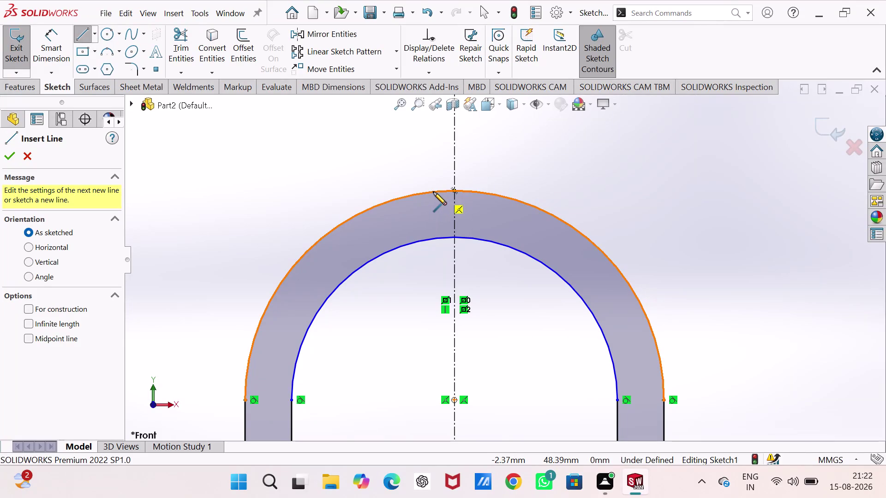
Sketch three lines forming a rectangular tab on top of the arc.
click(434, 192)
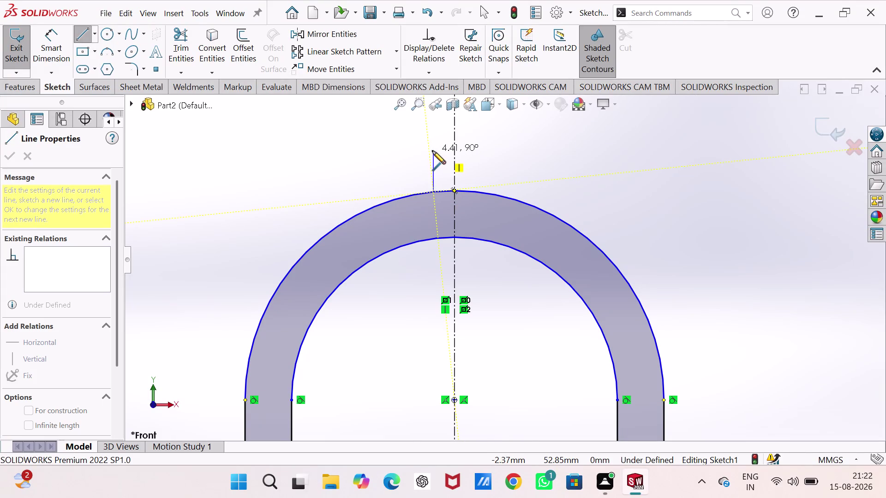
click(430, 150)
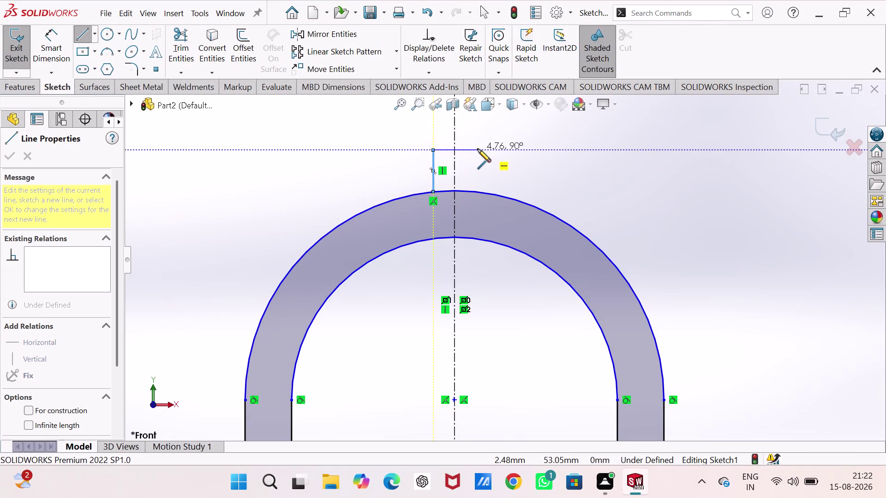
click(478, 149)
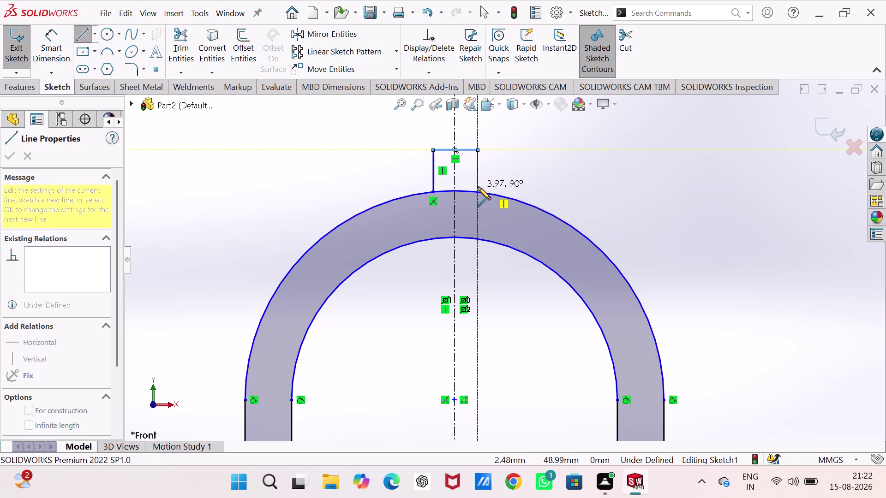
click(477, 191)
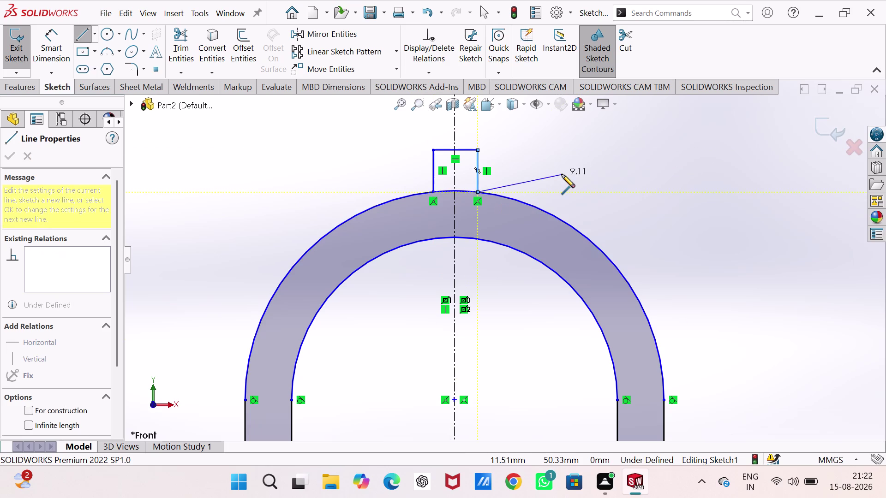
key(Escape)
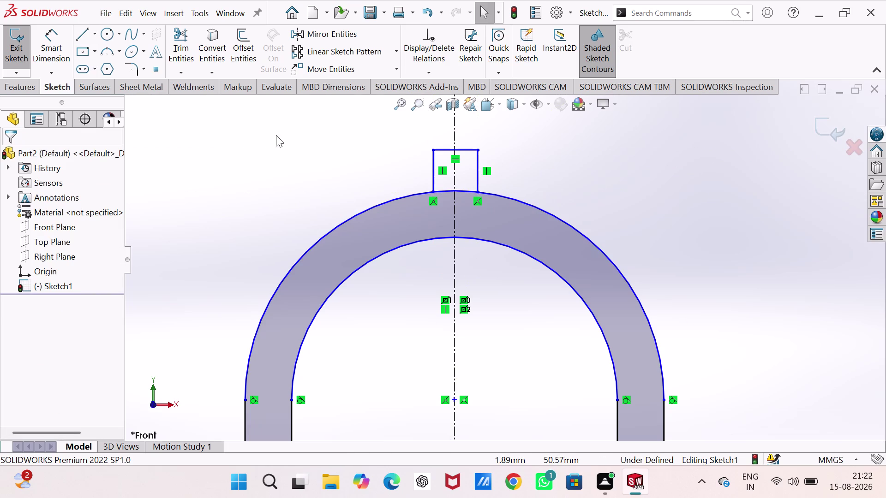
Make the tab's left and right sides symmetric about the vertical centreline.
click(431, 173)
click(475, 174)
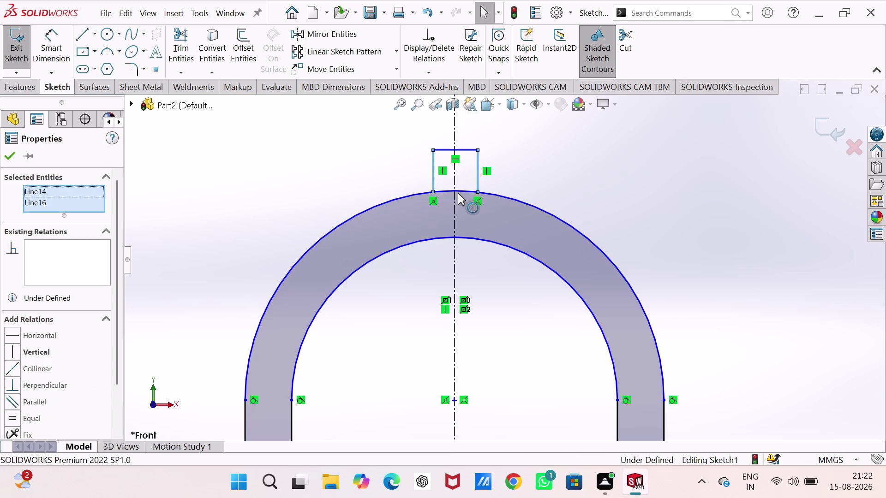
click(454, 178)
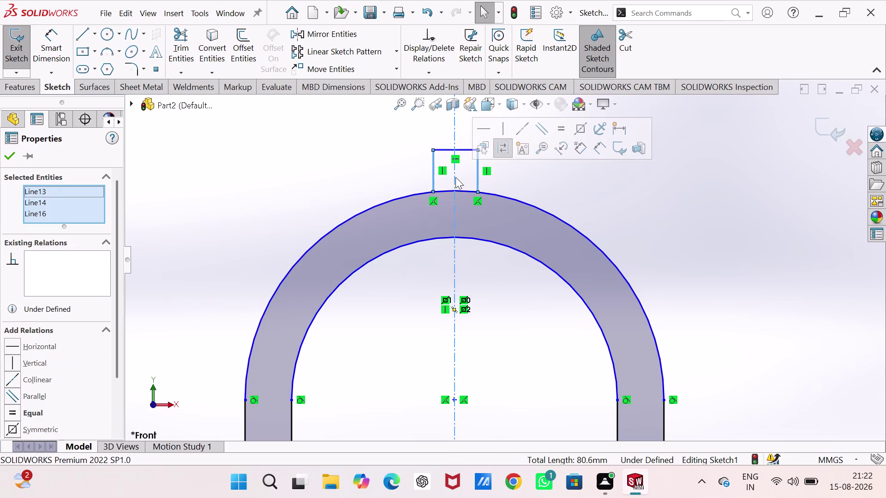
click(580, 127)
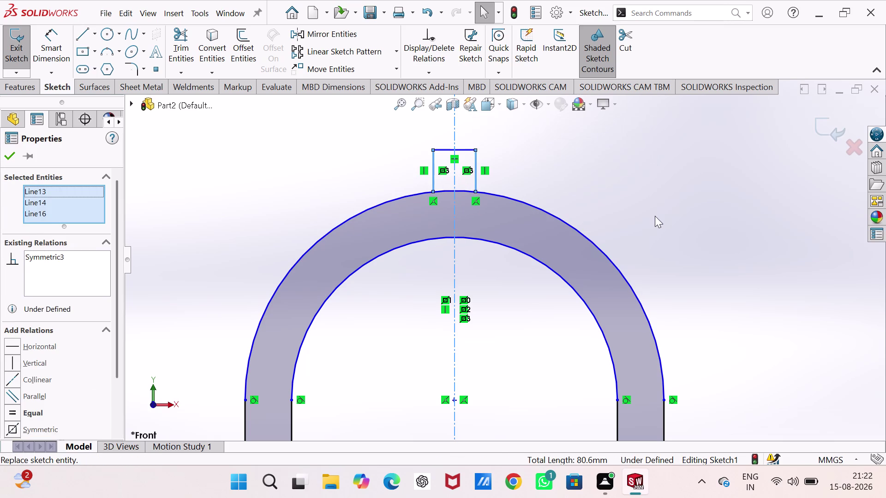
click(655, 216)
scroll(down, 3)
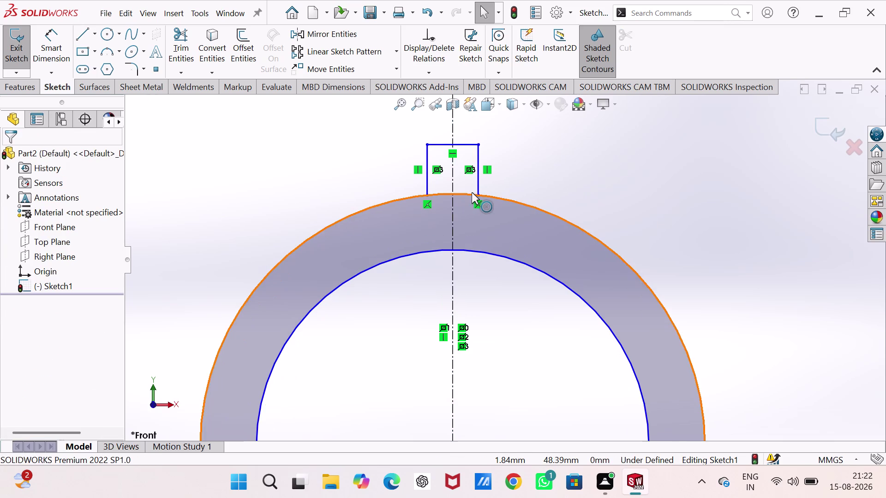
scroll(down, 3)
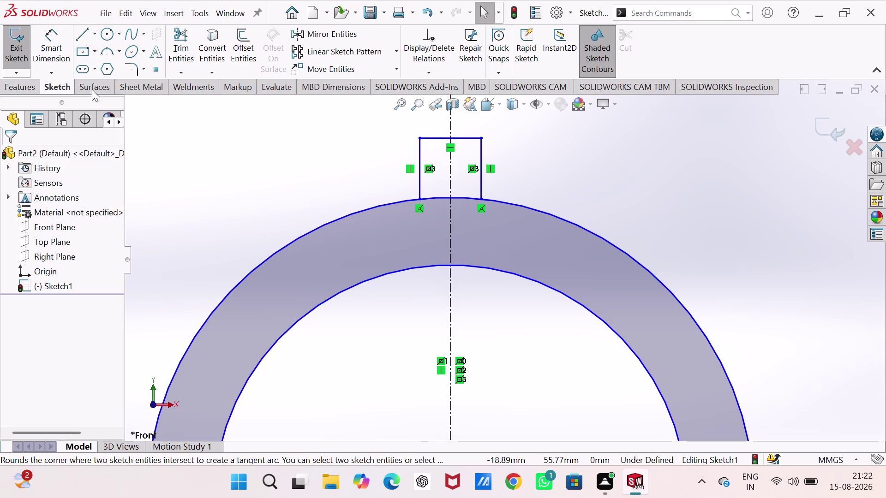
click(129, 68)
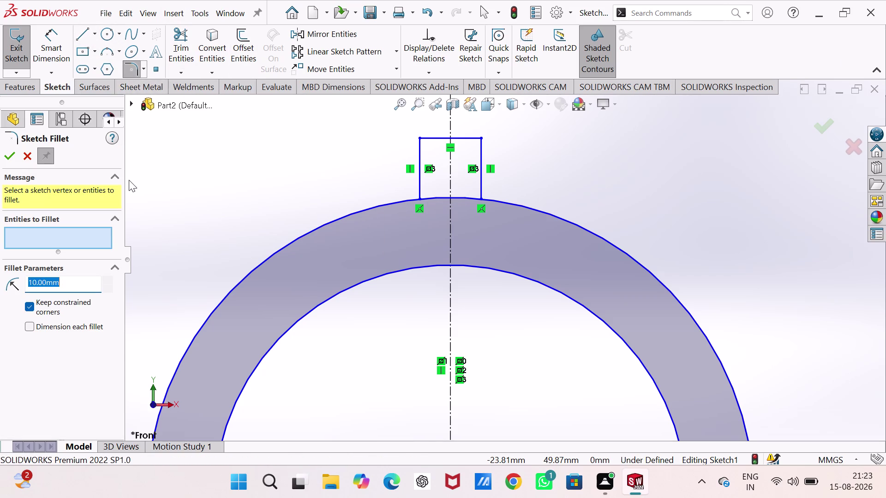
key(3)
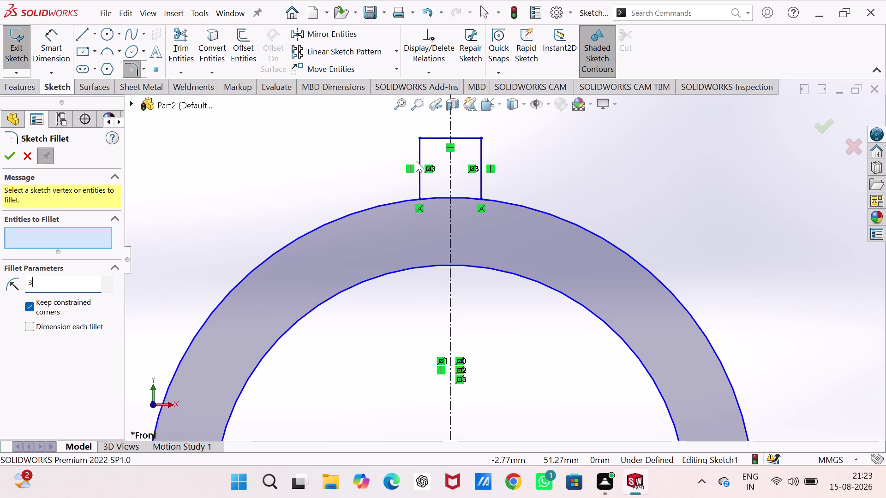
click(418, 148)
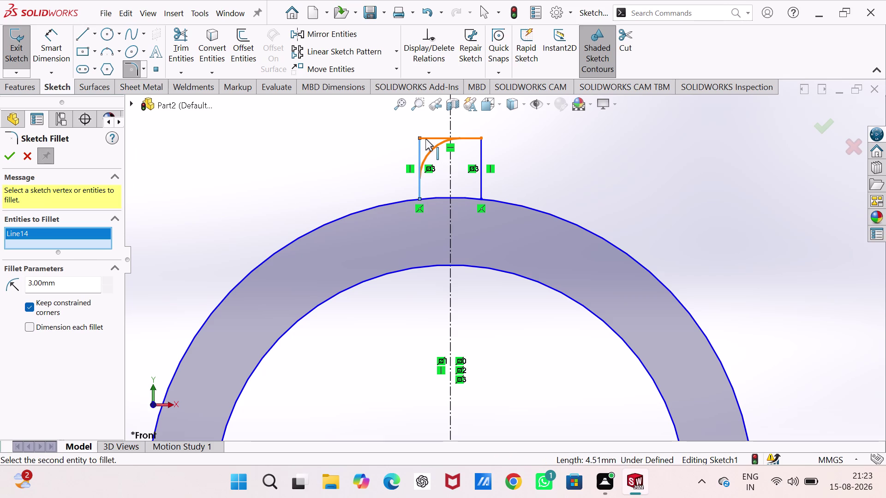
click(425, 139)
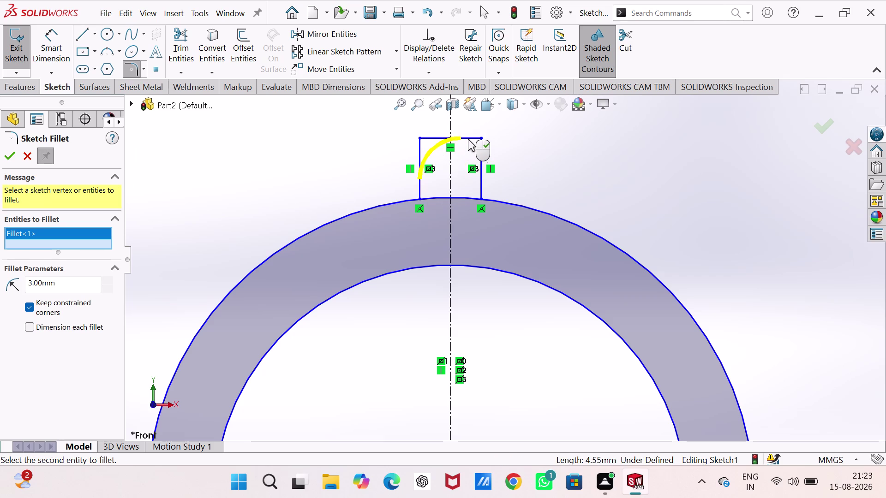
click(467, 140)
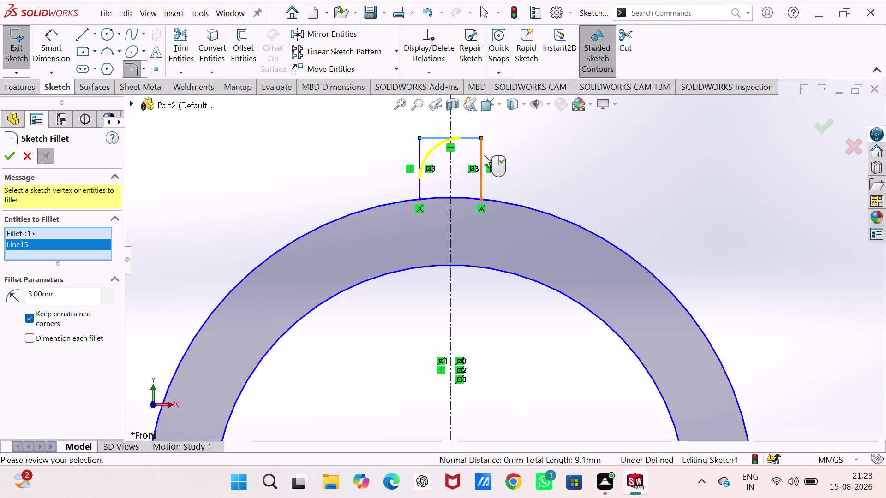
click(482, 154)
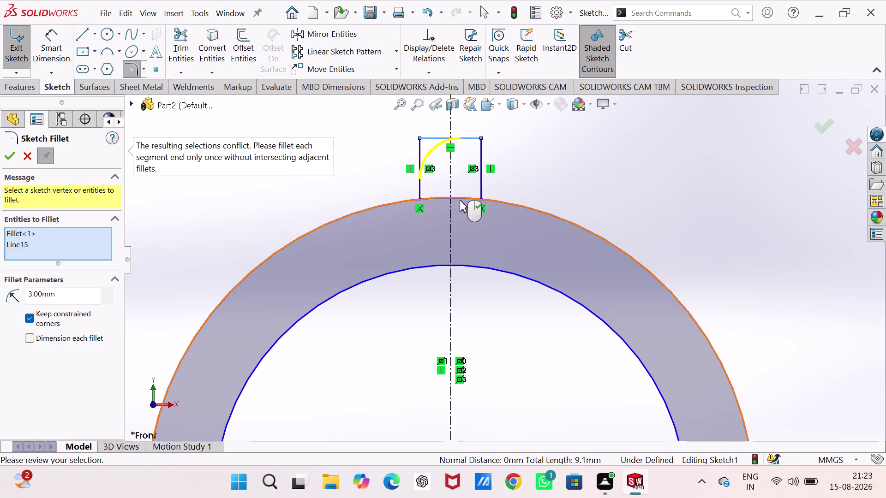
click(482, 185)
click(497, 201)
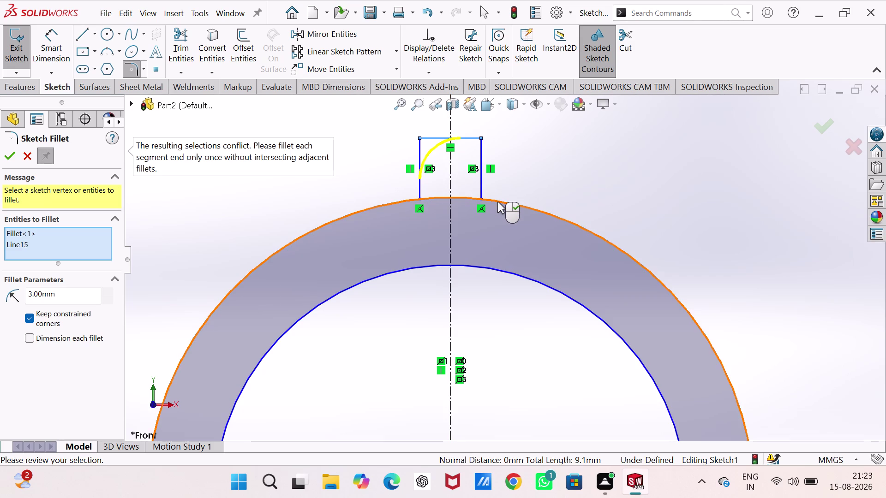
click(31, 156)
click(298, 149)
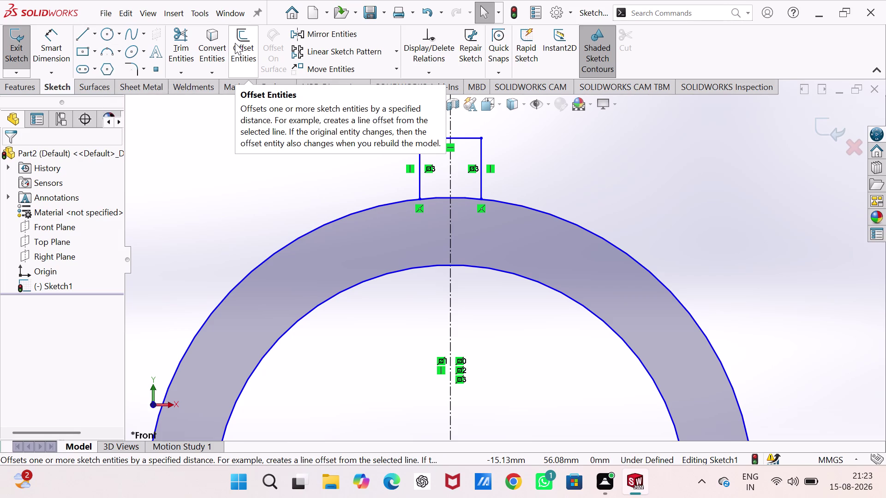
Dimension the tab's top edge 4 mm above the arc.
right_drag(535, 188, 532, 121)
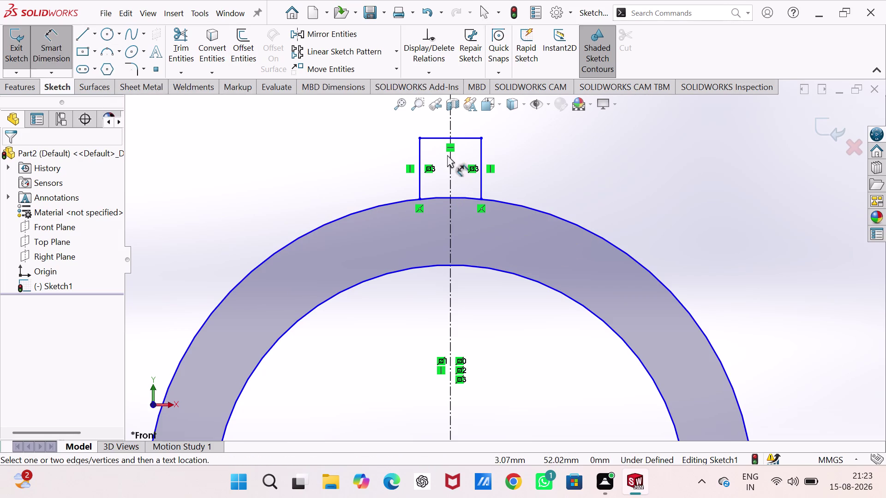
click(470, 138)
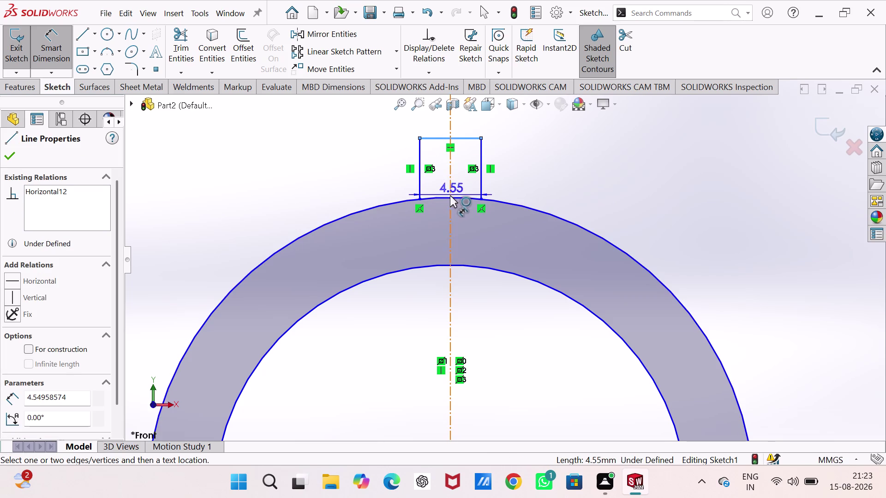
click(451, 198)
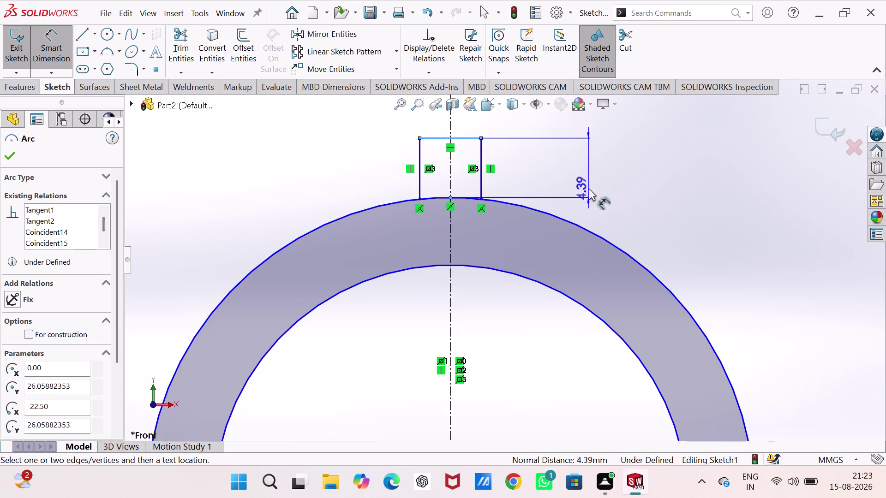
click(599, 177)
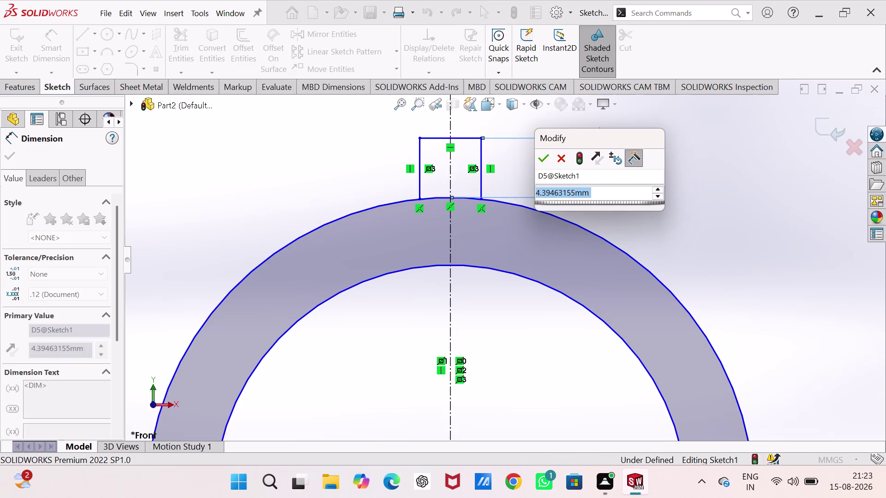
key(4)
key(Return)
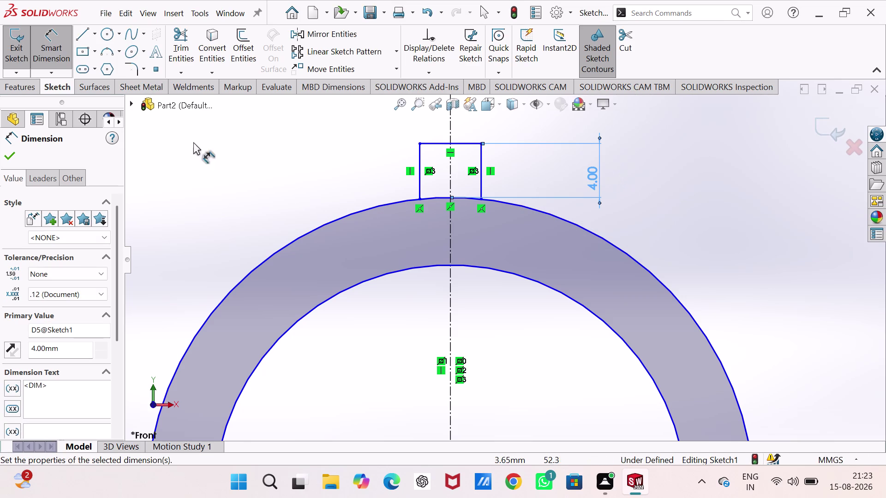
click(175, 36)
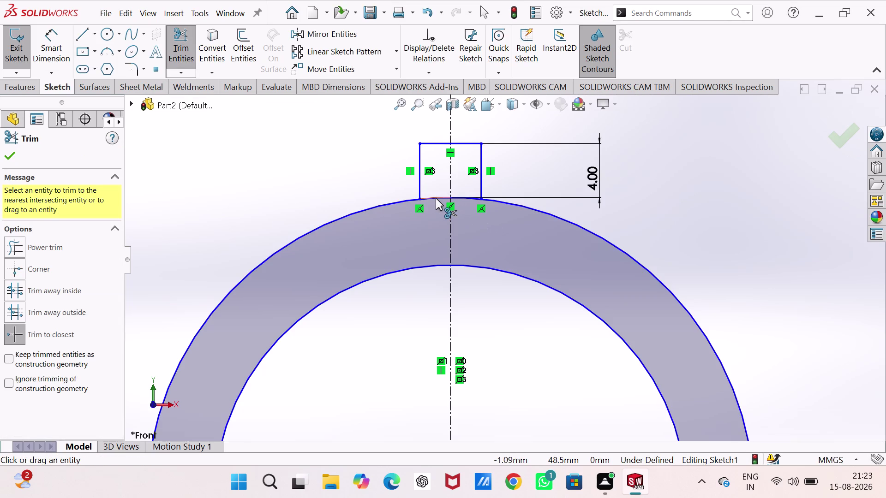
click(436, 198)
click(475, 256)
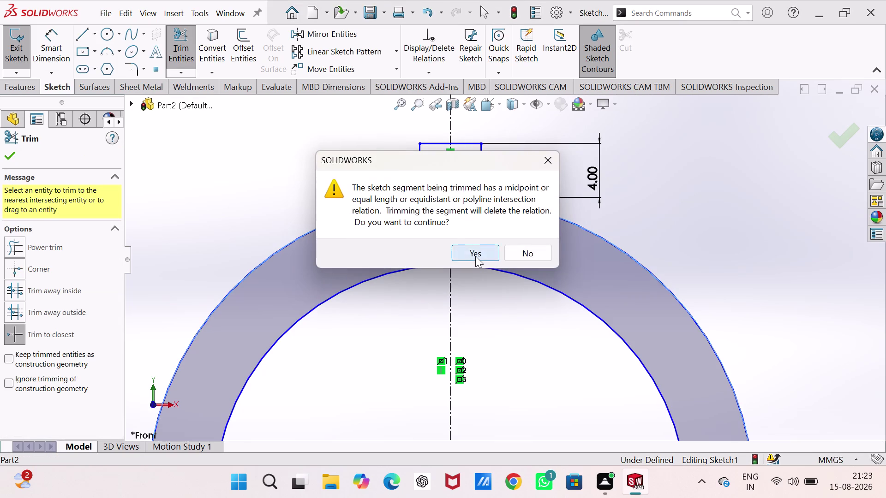
scroll(down, 3)
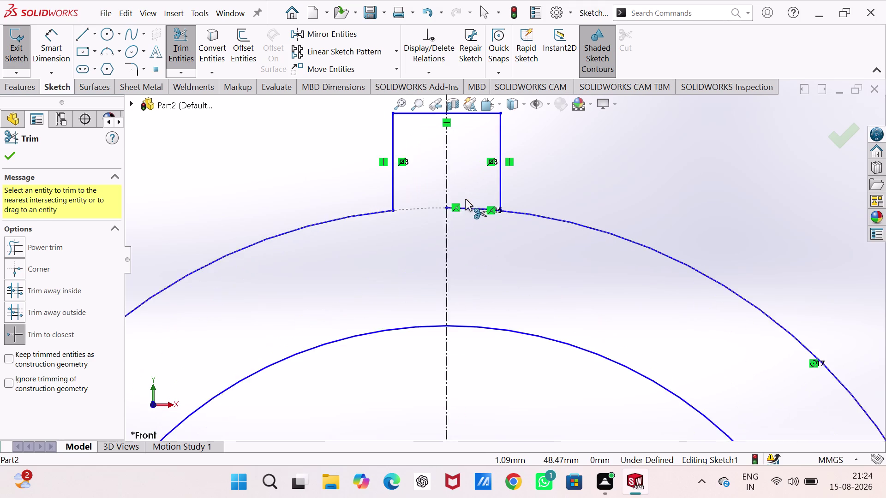
scroll(down, 3)
click(475, 227)
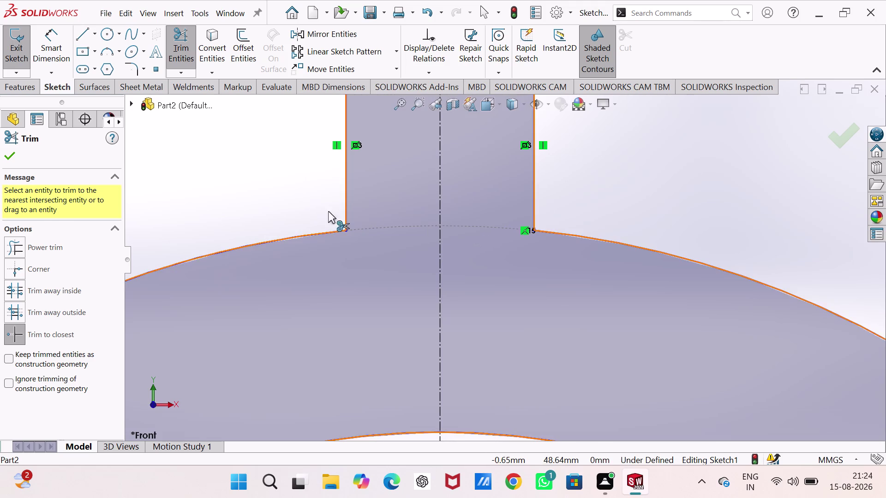
scroll(up, 3)
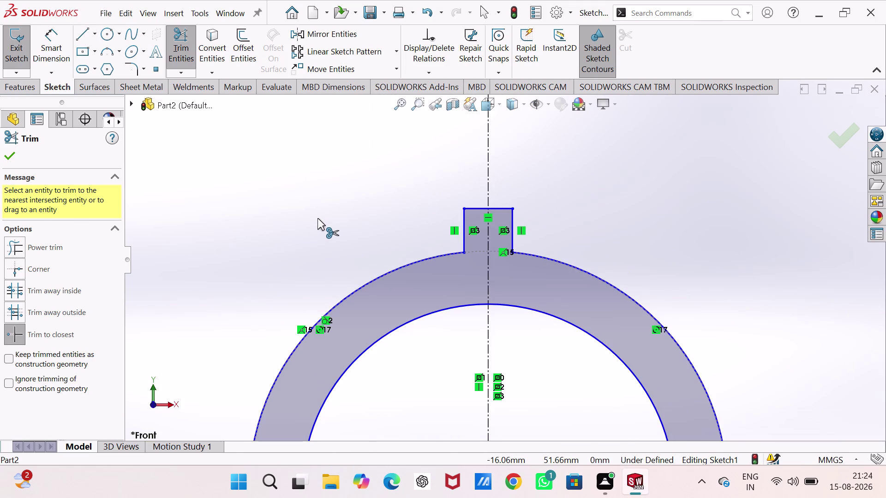
scroll(up, 3)
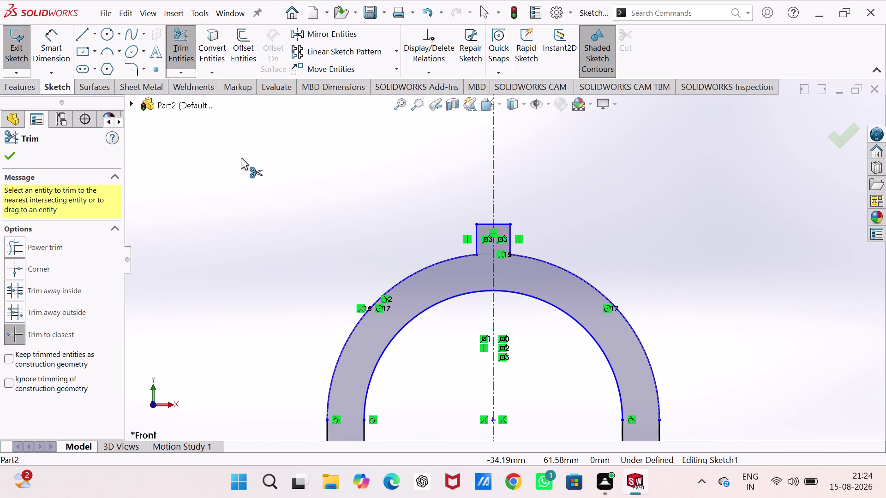
scroll(down, 3)
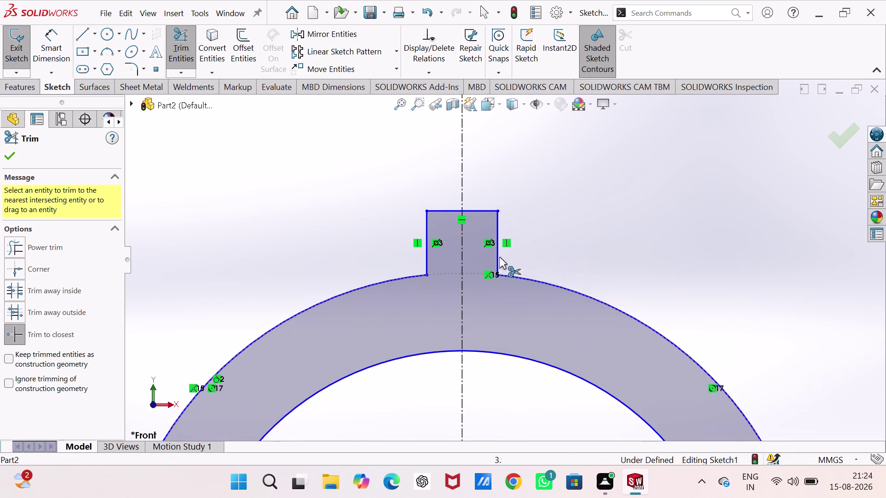
click(11, 156)
scroll(up, 3)
scroll(down, 3)
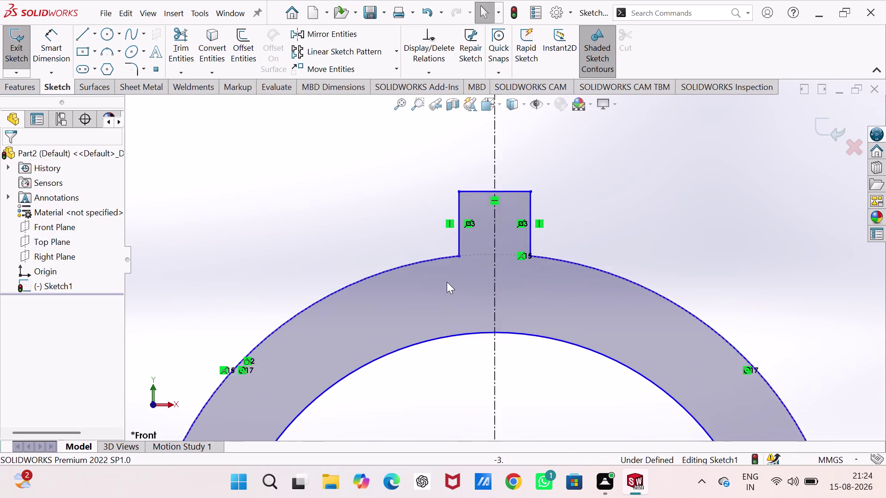
scroll(down, 3)
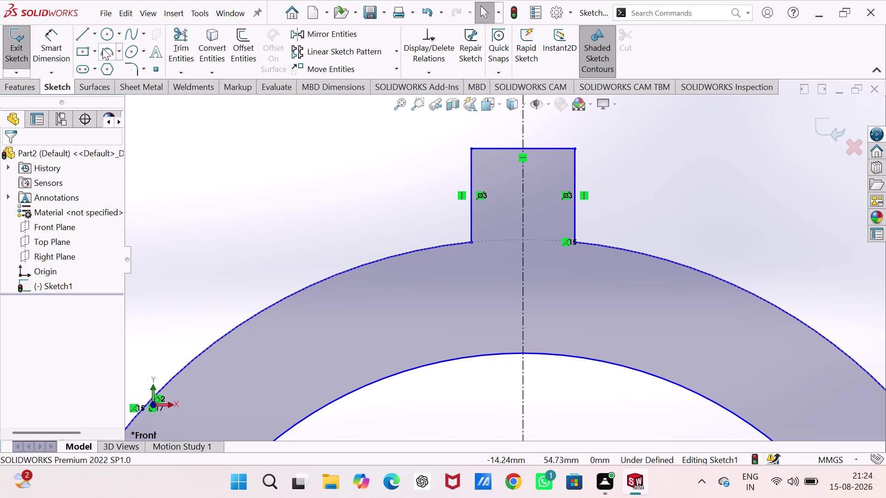
click(184, 41)
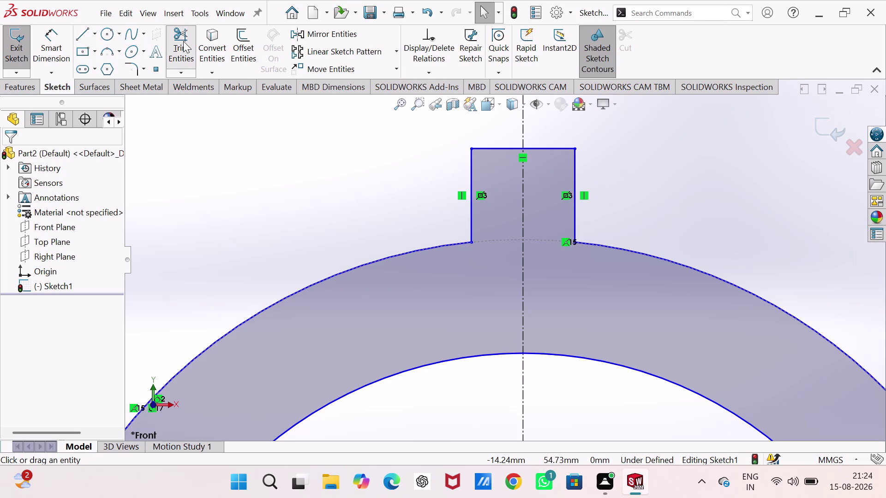
Apply 3 mm sketch fillets joining the outer arc to the left and right neck sides.
click(128, 70)
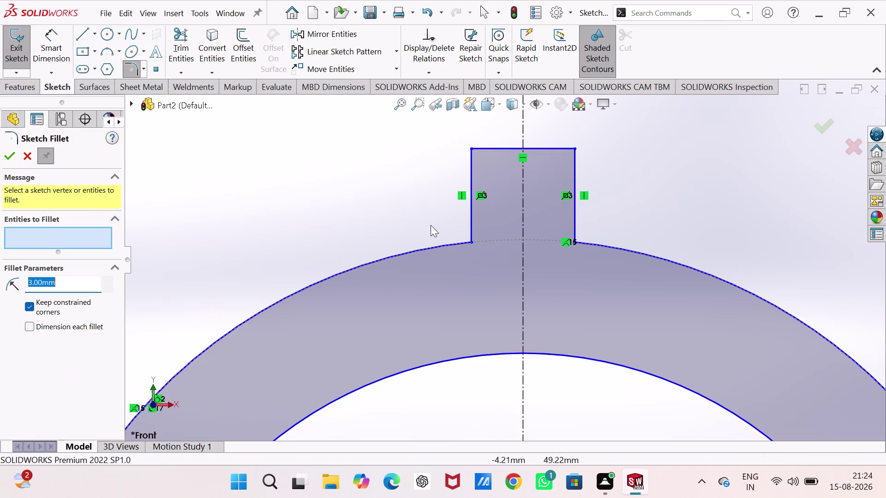
click(463, 242)
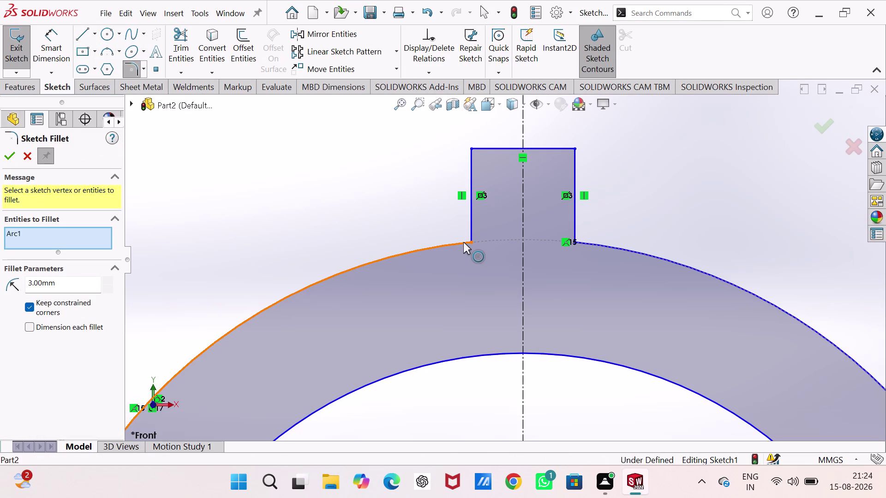
click(470, 233)
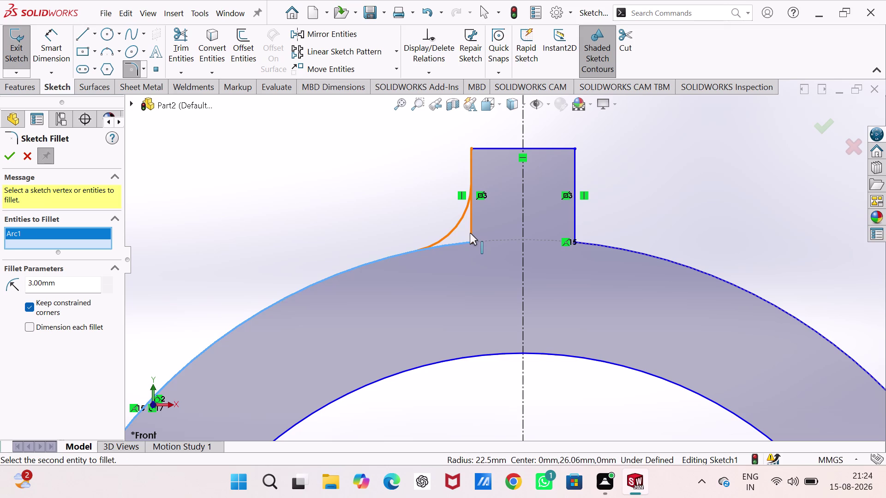
click(575, 199)
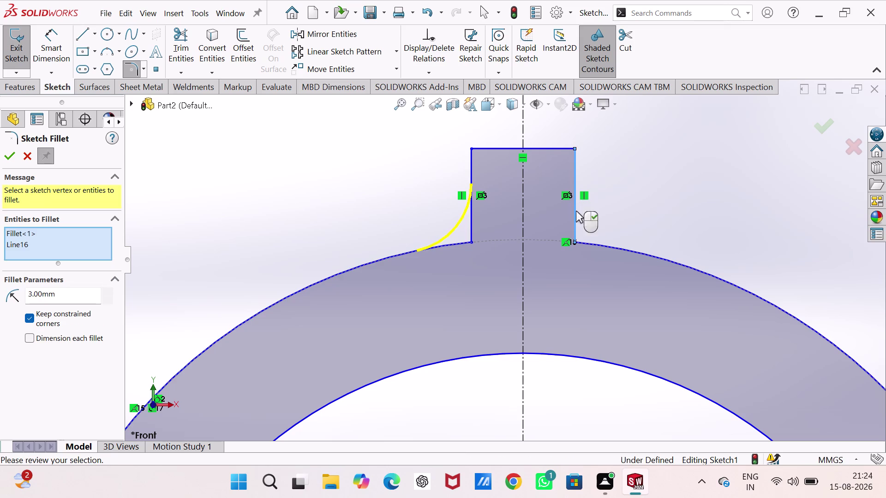
click(596, 246)
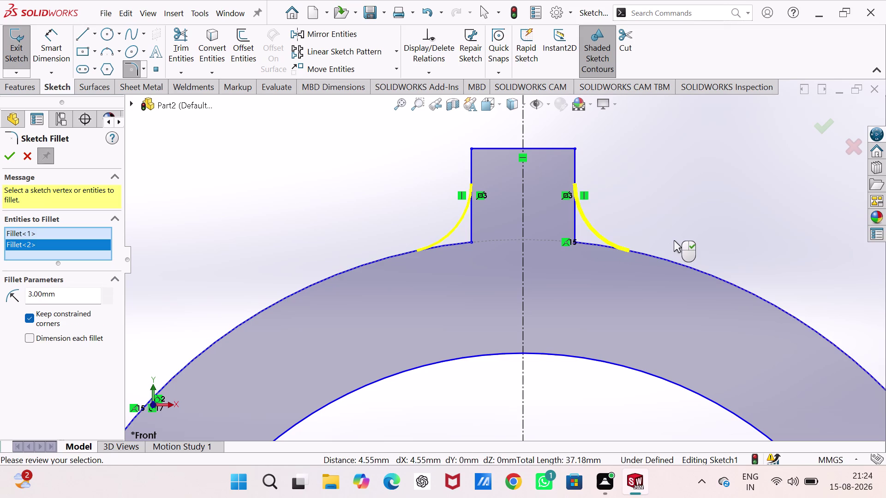
click(8, 161)
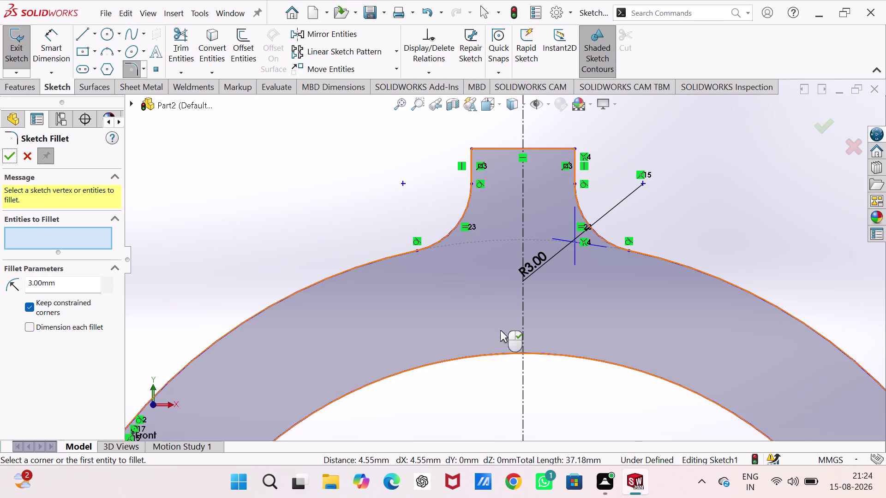
Zoom in to inspect the two filleted neck corners.
scroll(down, 3)
scroll(up, 3)
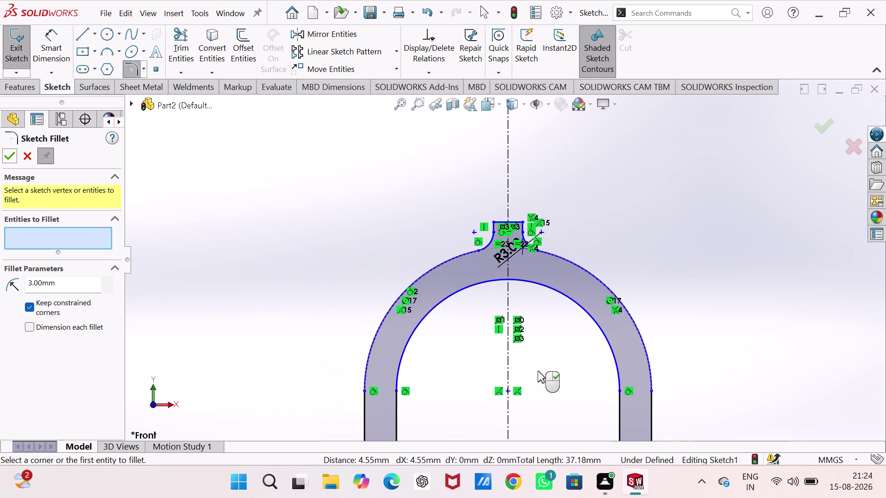
scroll(up, 3)
scroll(down, 3)
scroll(down, 3)
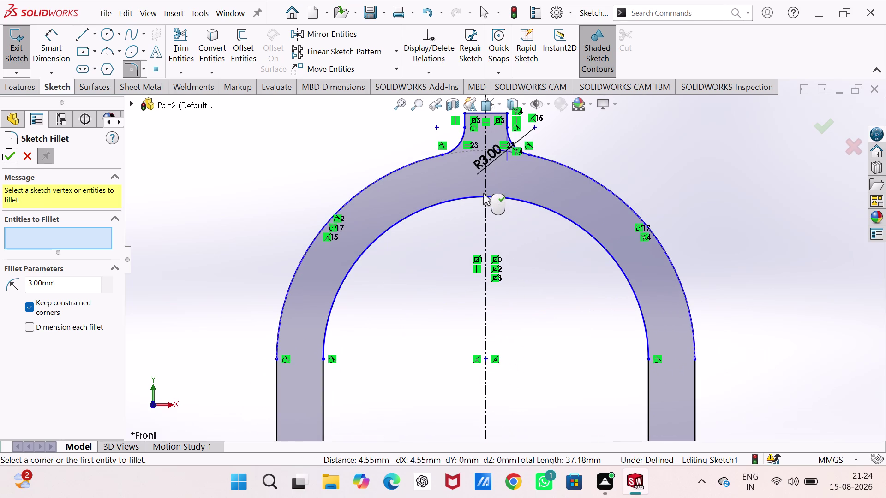
scroll(down, 3)
scroll(down, 3)
scroll(up, 3)
scroll(down, 3)
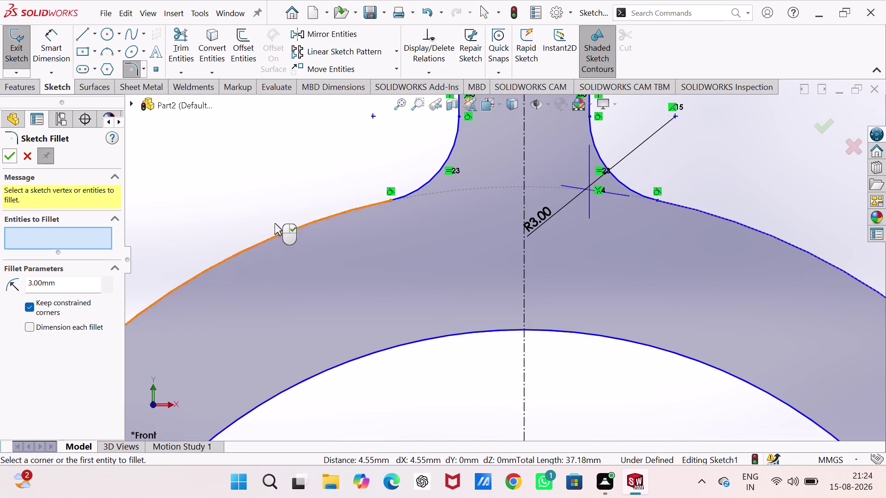
right_drag(199, 201, 213, 140)
right_drag(231, 217, 236, 123)
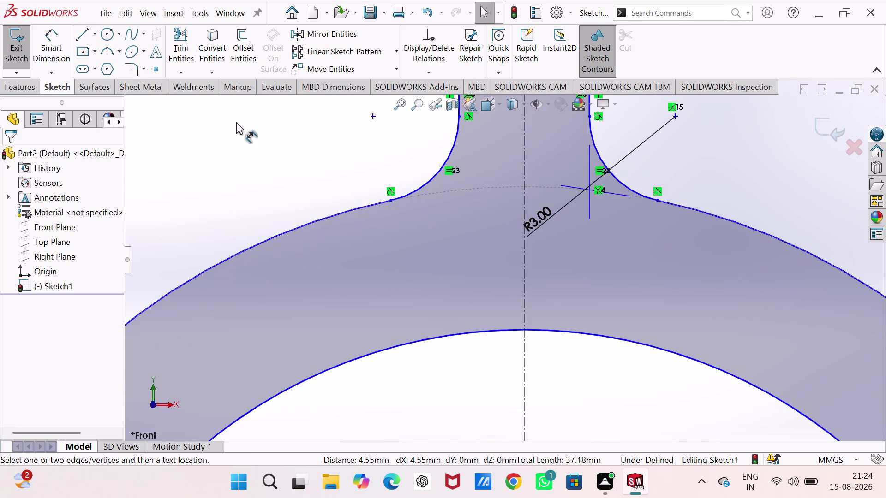
Discard a redundant outer arc radius dimension and undo the neck fillets.
right_drag(236, 123, 249, 165)
click(295, 226)
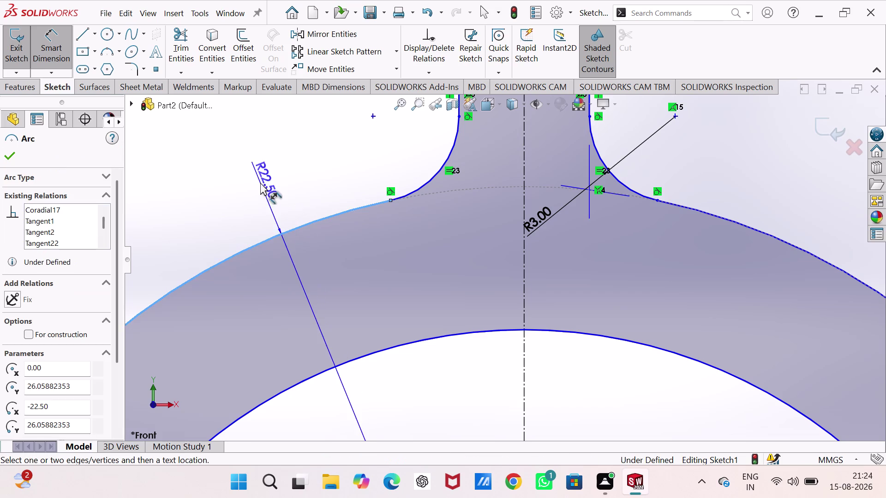
click(232, 169)
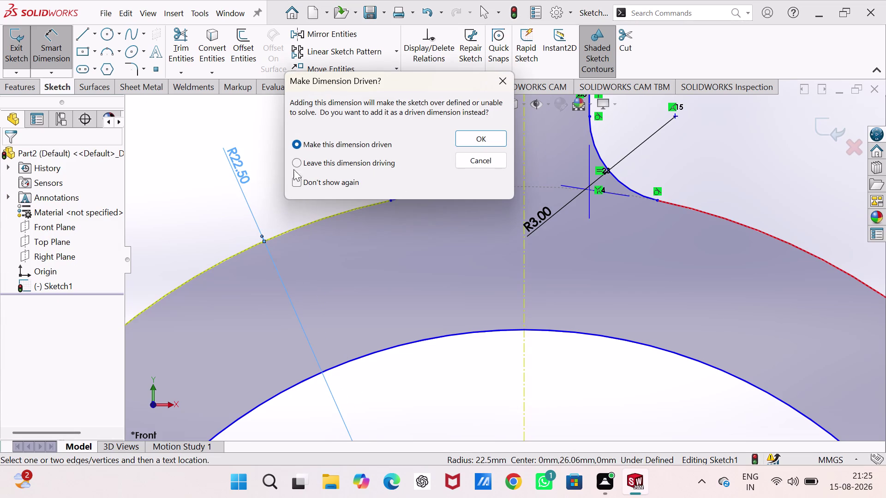
click(507, 79)
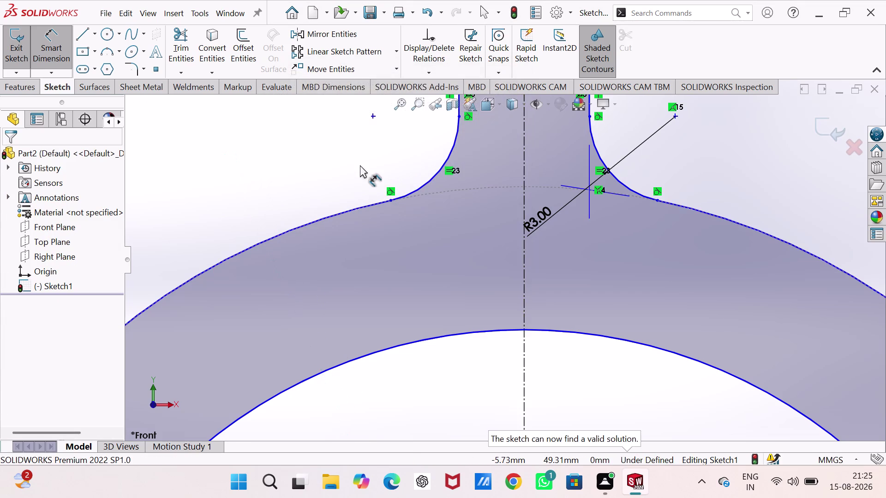
key(ctrl+z)
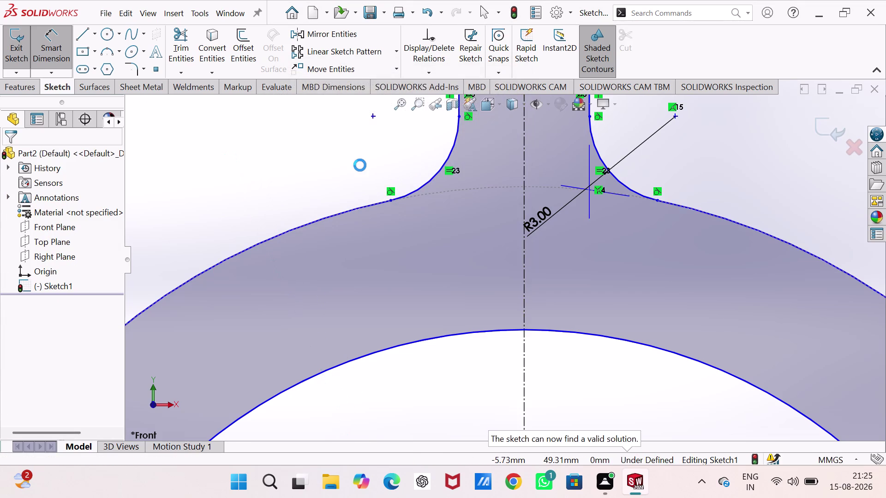
key(ctrl+z)
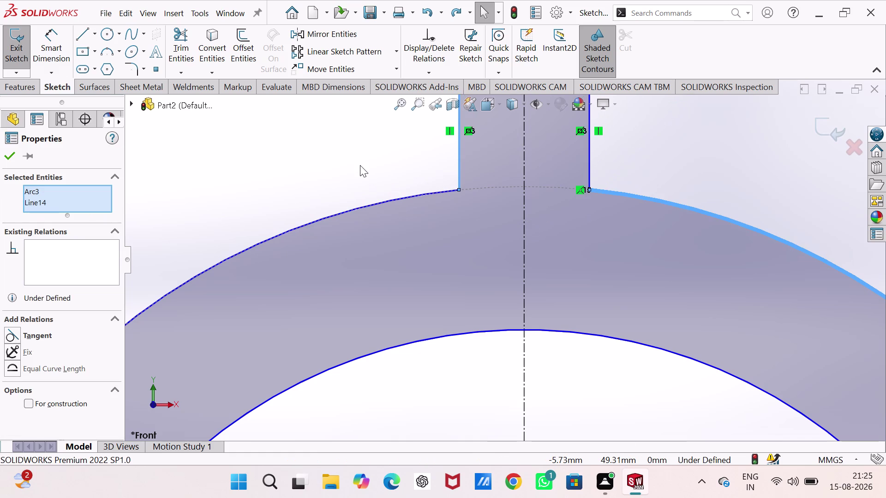
Try radius dimensions on the outer and inner arcs, discarding both redundant dimensions.
scroll(up, 3)
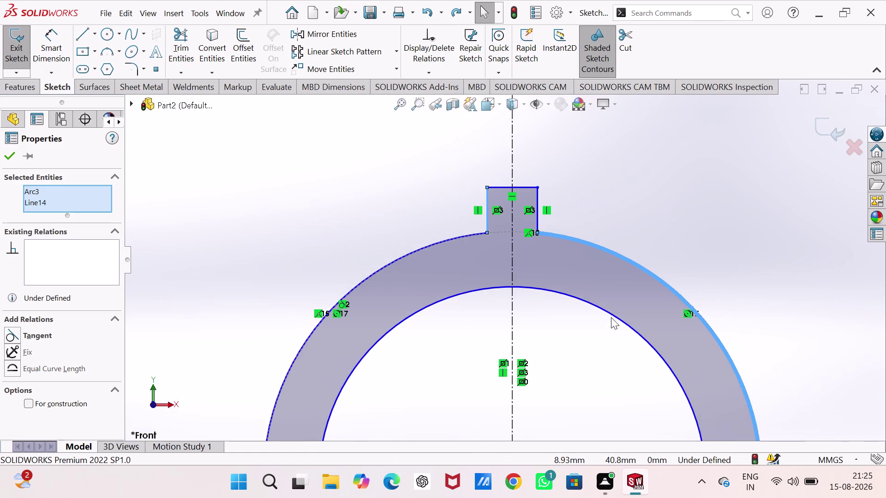
scroll(up, 3)
right_drag(636, 247, 639, 158)
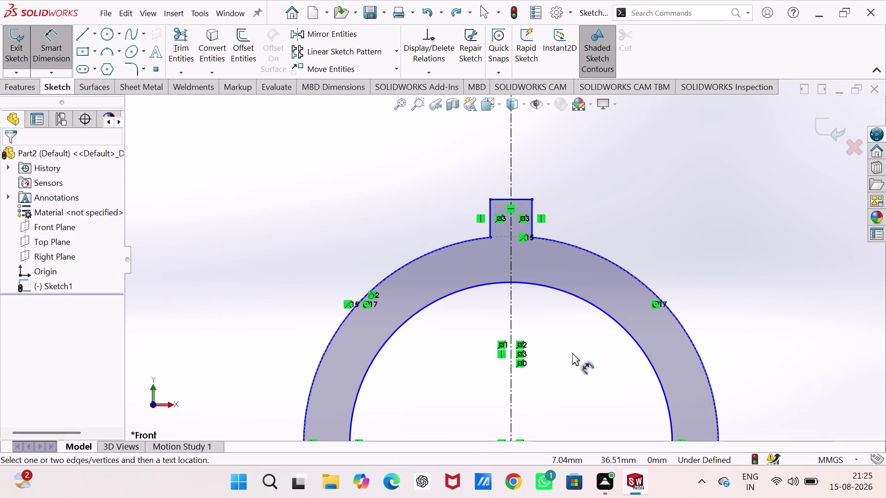
scroll(up, 3)
scroll(up, 3)
scroll(down, 3)
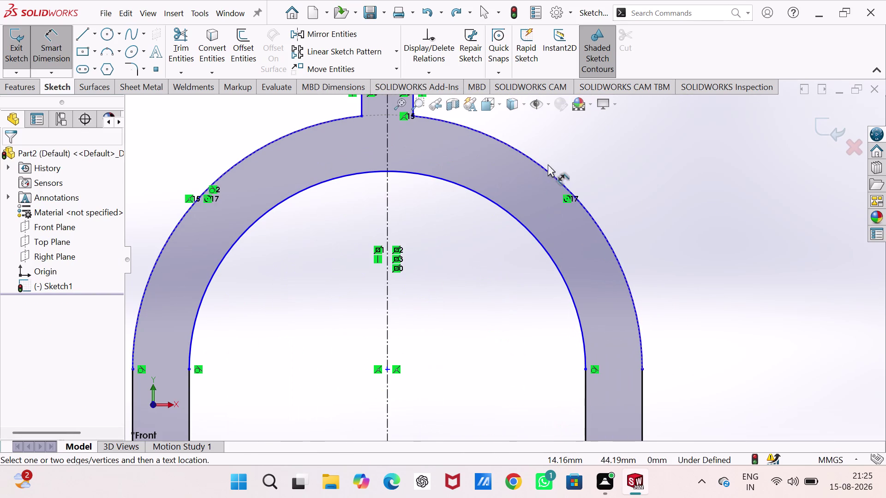
click(548, 174)
click(597, 162)
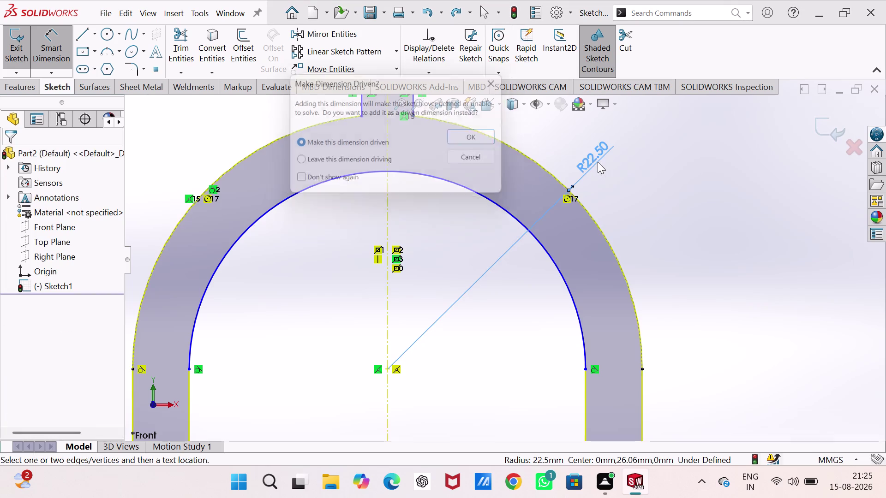
click(508, 78)
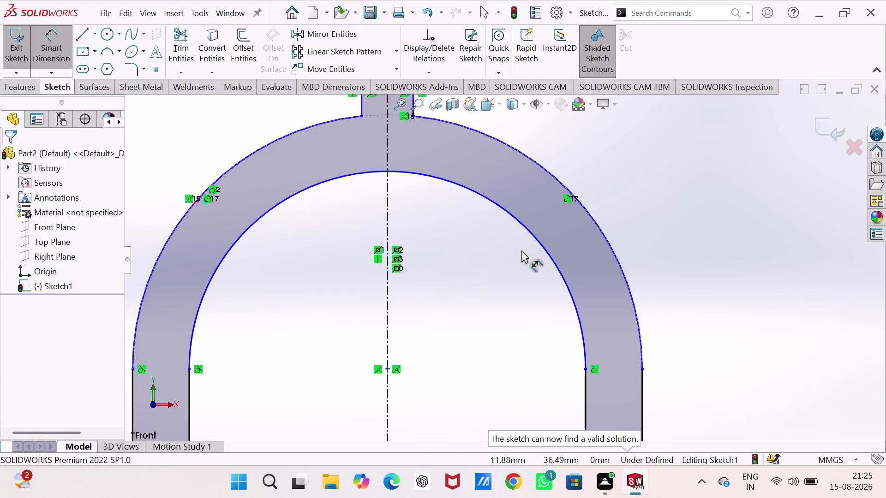
click(526, 230)
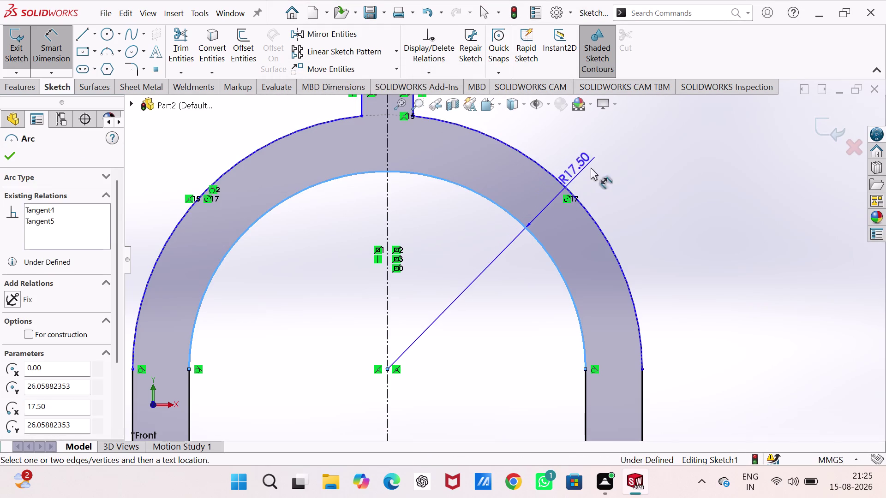
click(609, 160)
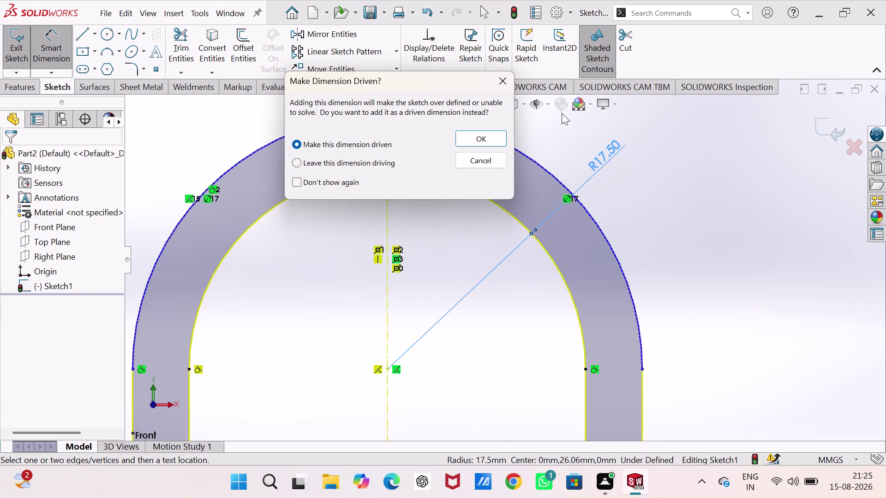
click(504, 80)
Zoom around the profile and select the neck's top edge.
scroll(up, 3)
scroll(up, 3)
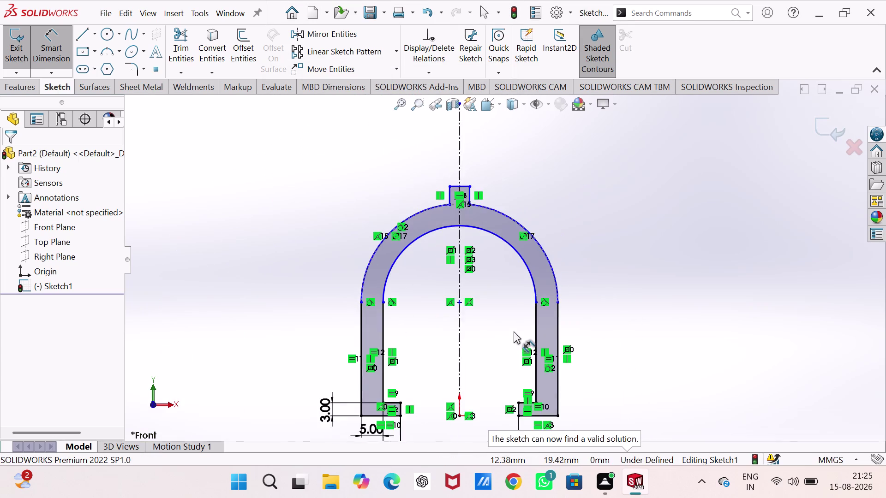
scroll(down, 3)
scroll(up, 3)
scroll(down, 3)
scroll(up, 3)
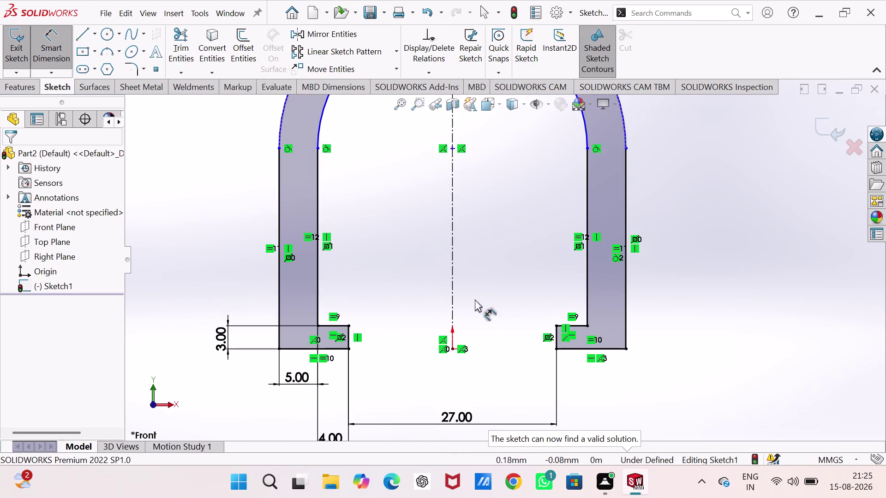
scroll(down, 3)
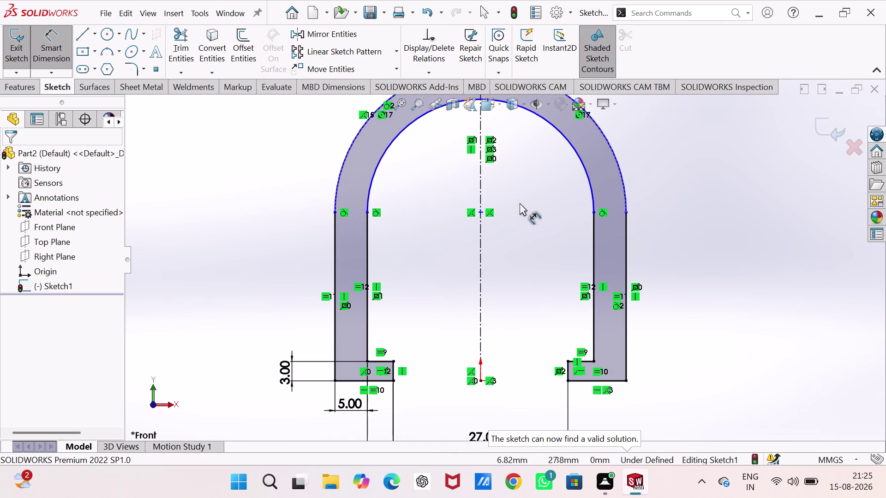
scroll(down, 3)
scroll(up, 3)
scroll(down, 3)
scroll(down, 3)
scroll(up, 3)
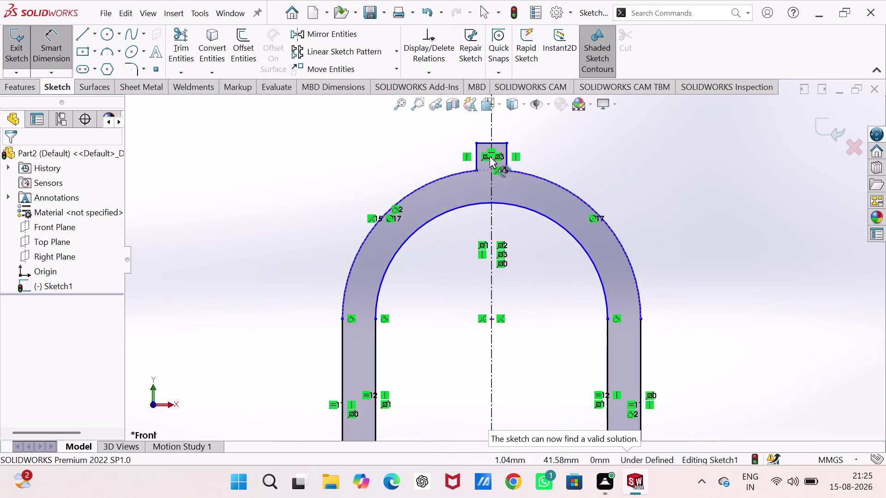
scroll(down, 3)
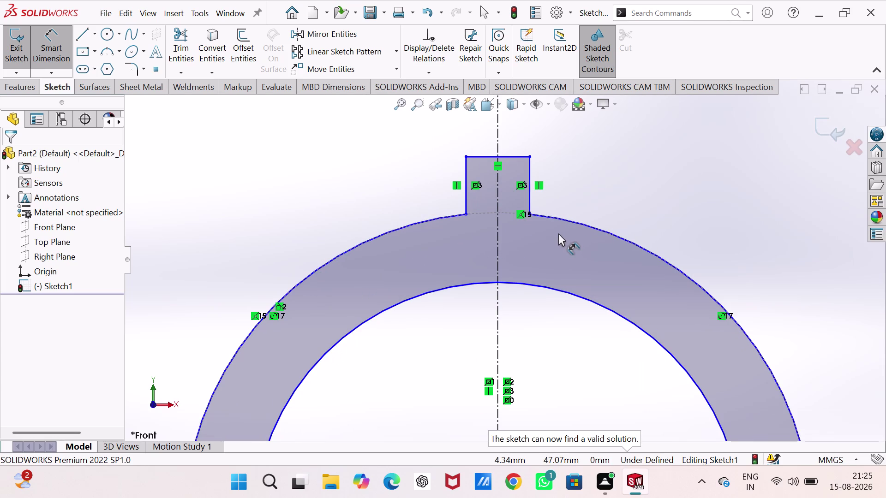
click(507, 156)
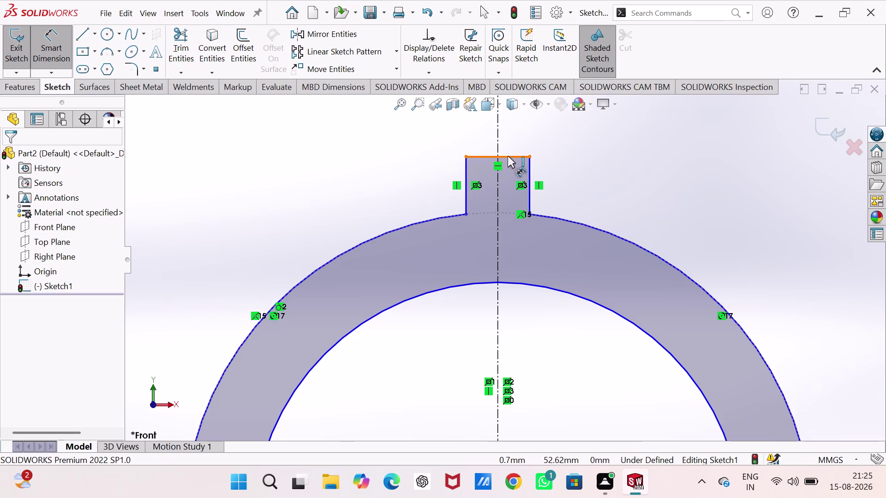
Dimension the height from the right base line to the head top as 54 mm.
scroll(up, 3)
scroll(up, 3)
scroll(up, 3)
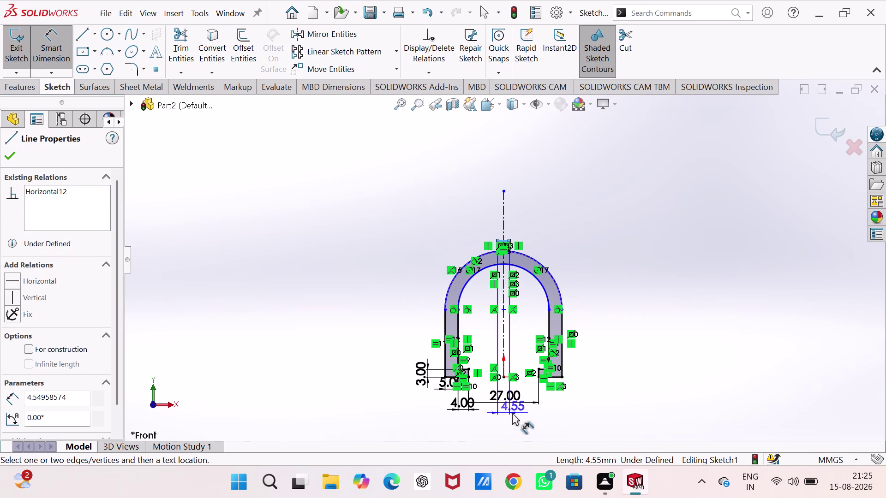
scroll(down, 3)
scroll(down, 3)
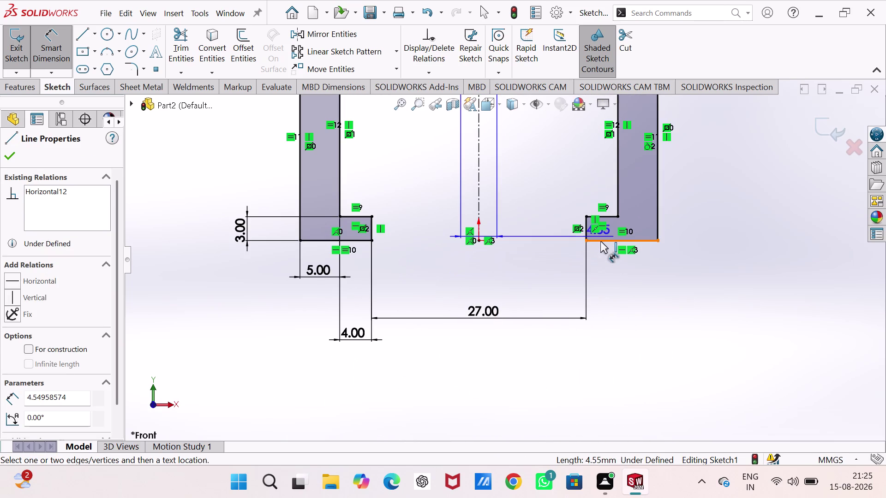
click(600, 241)
scroll(up, 3)
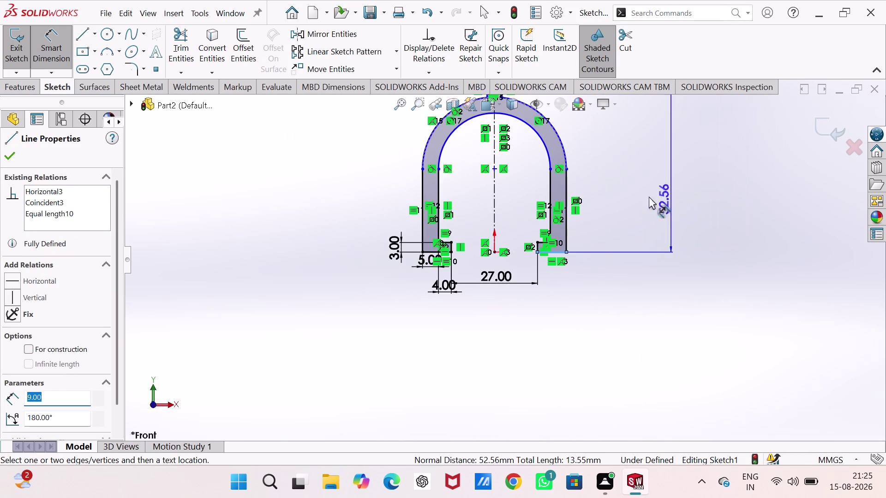
click(612, 178)
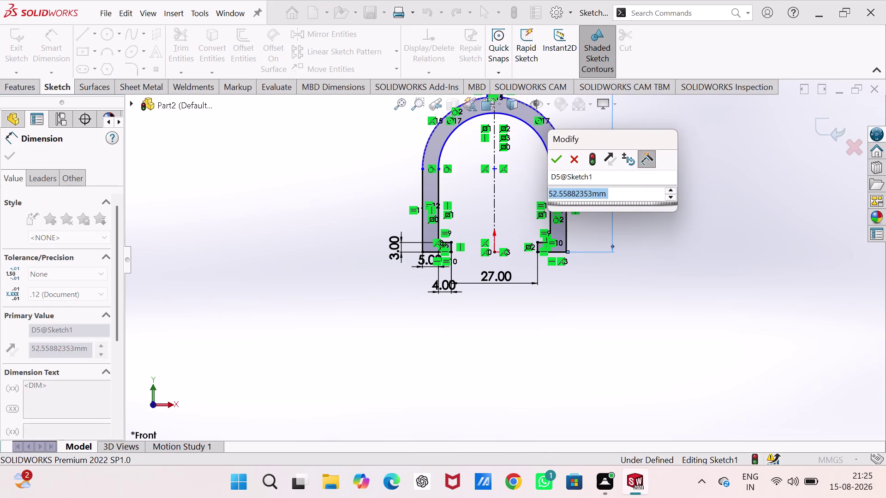
text(54)
key(Return)
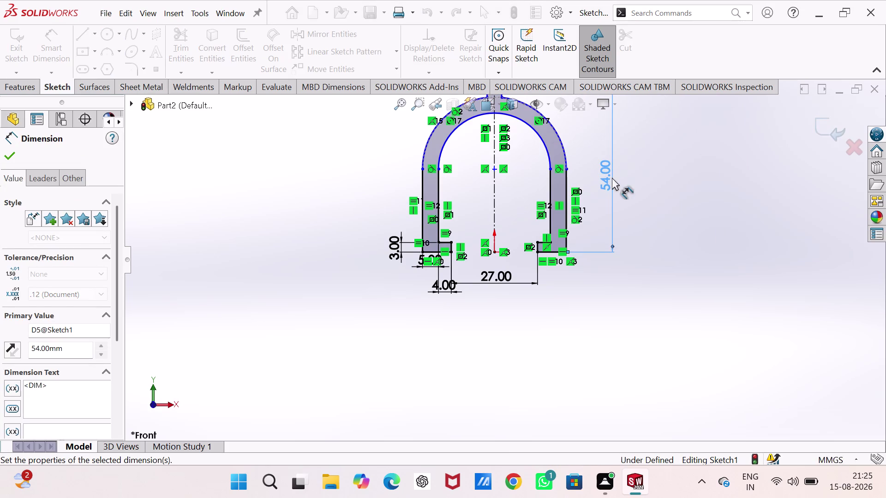
Zoom over the profile and exit dimensioning.
scroll(up, 3)
scroll(down, 3)
scroll(down, 3)
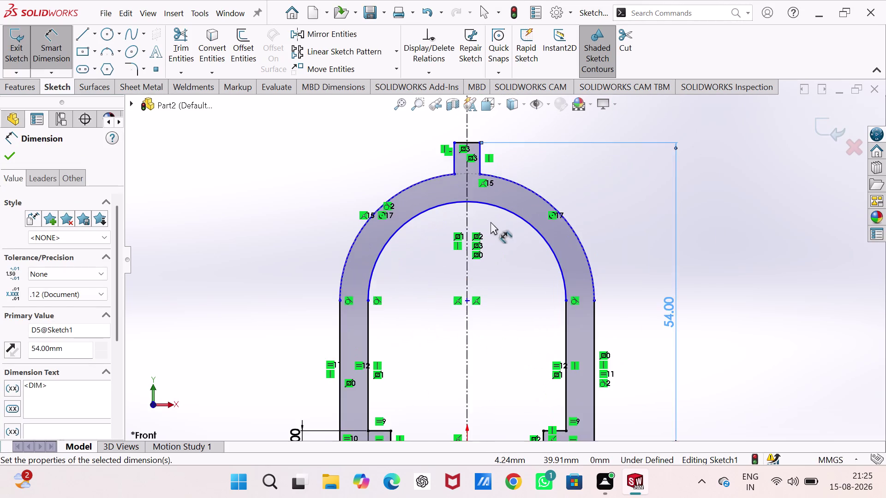
scroll(down, 3)
scroll(down, 3)
scroll(down, 3)
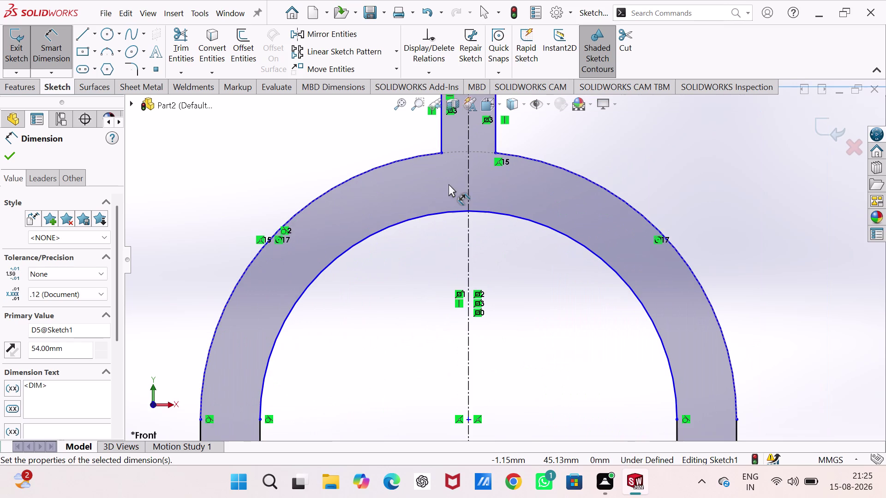
scroll(down, 3)
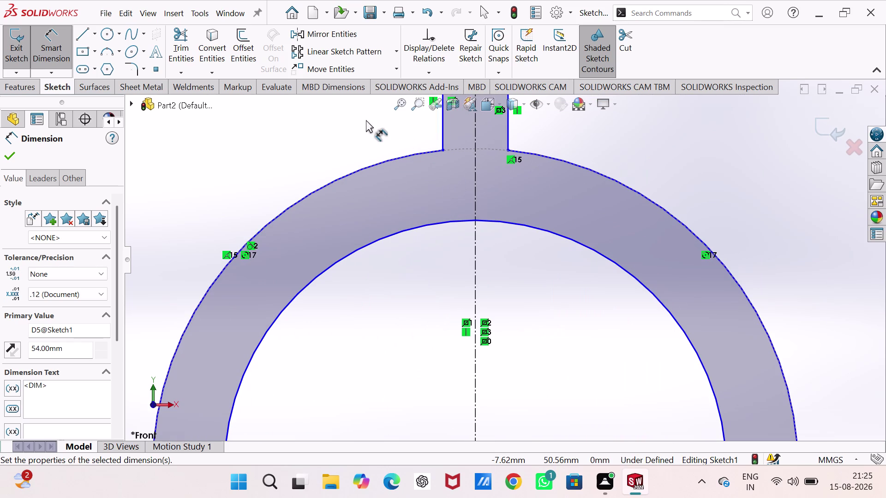
key(Escape)
key(Escape)
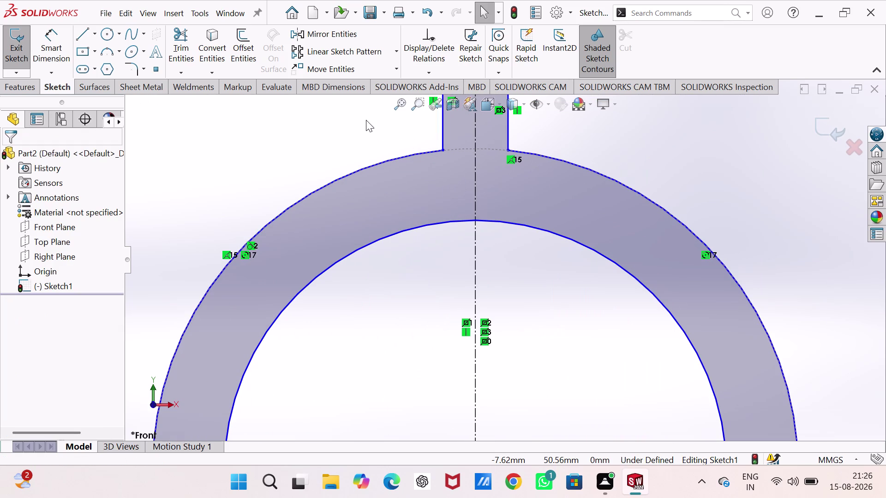
click(443, 150)
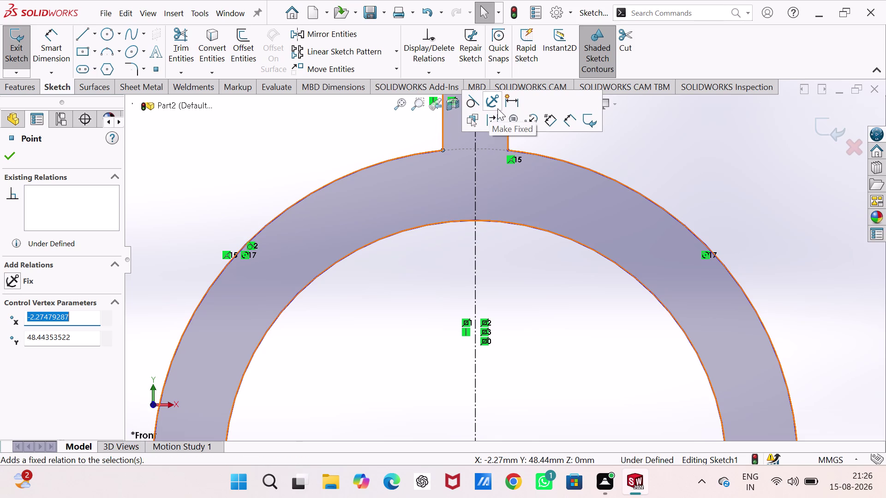
click(304, 140)
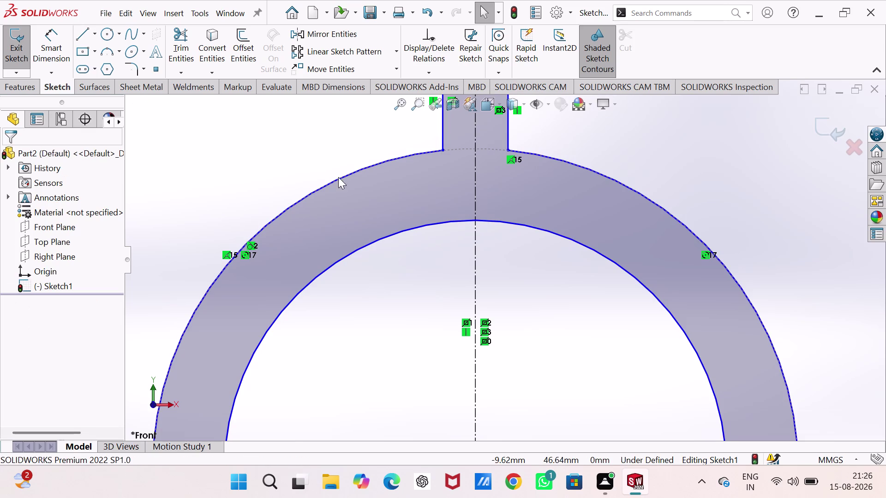
click(349, 175)
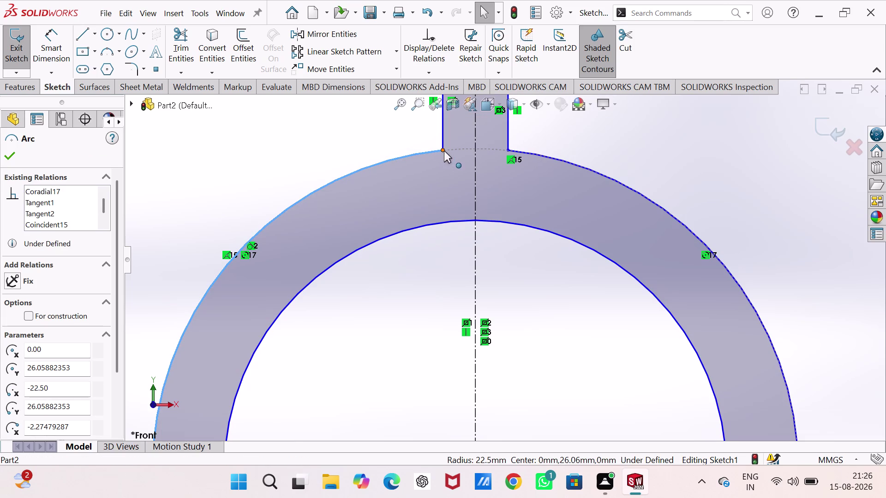
click(442, 137)
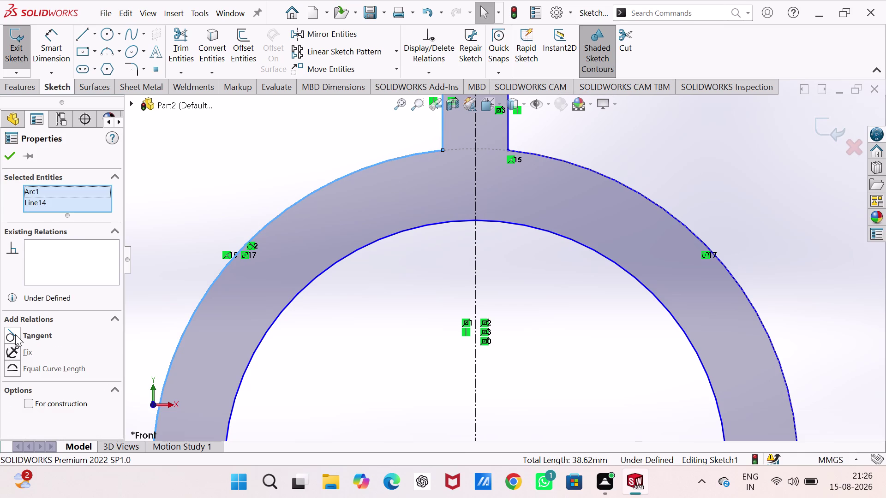
click(14, 335)
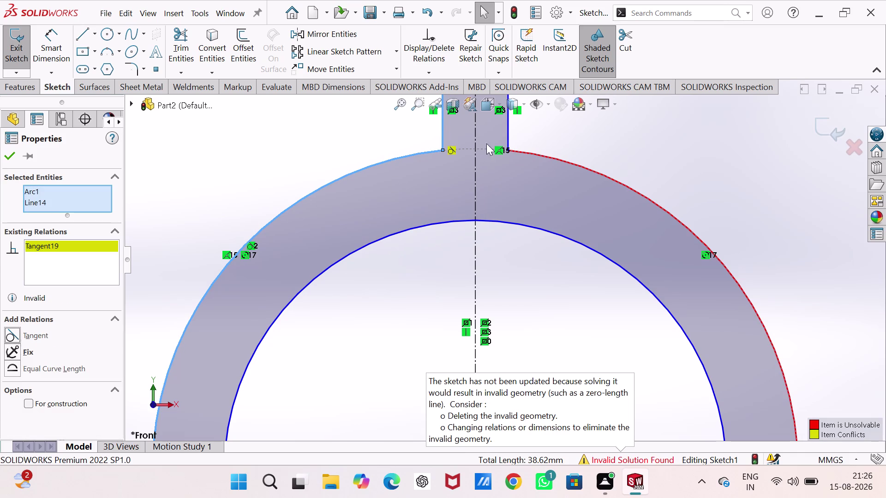
right_click(449, 151)
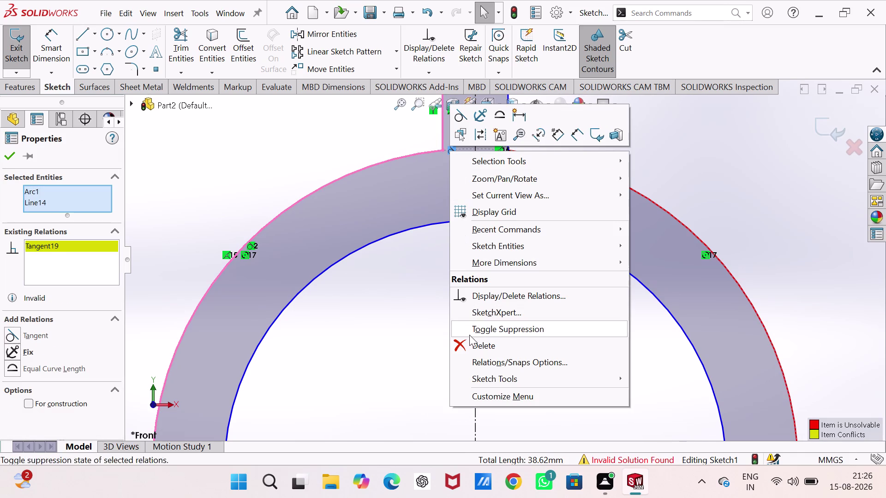
click(469, 343)
click(435, 331)
scroll(up, 3)
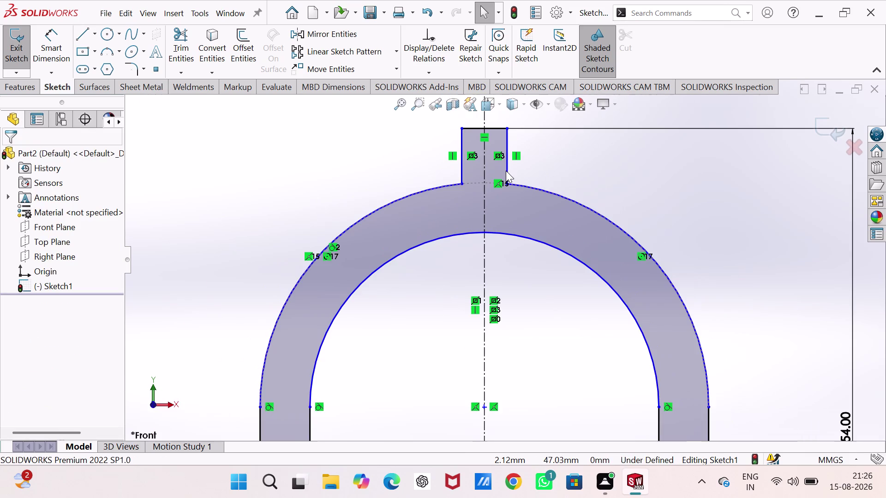
Dimension the head's right side line at 4 mm height.
scroll(down, 3)
scroll(down, 3)
scroll(down, 3)
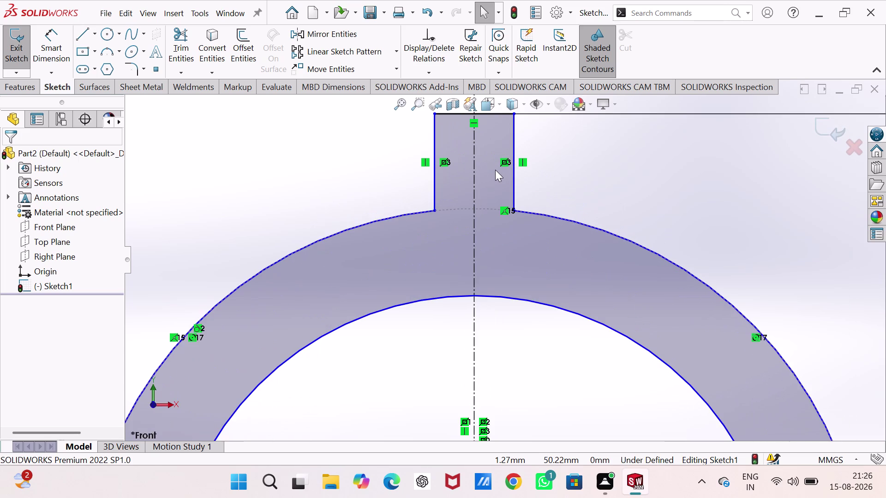
scroll(up, 3)
scroll(up, 3)
scroll(up, 3)
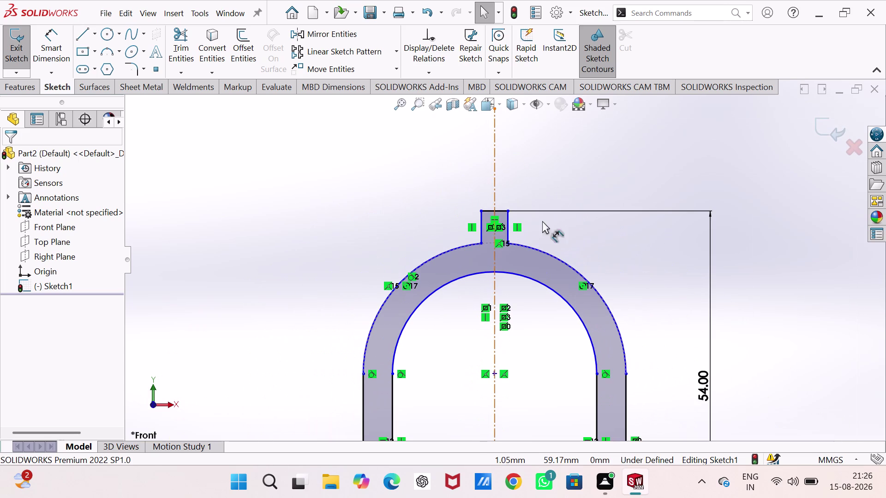
right_drag(297, 238, 330, 138)
scroll(down, 3)
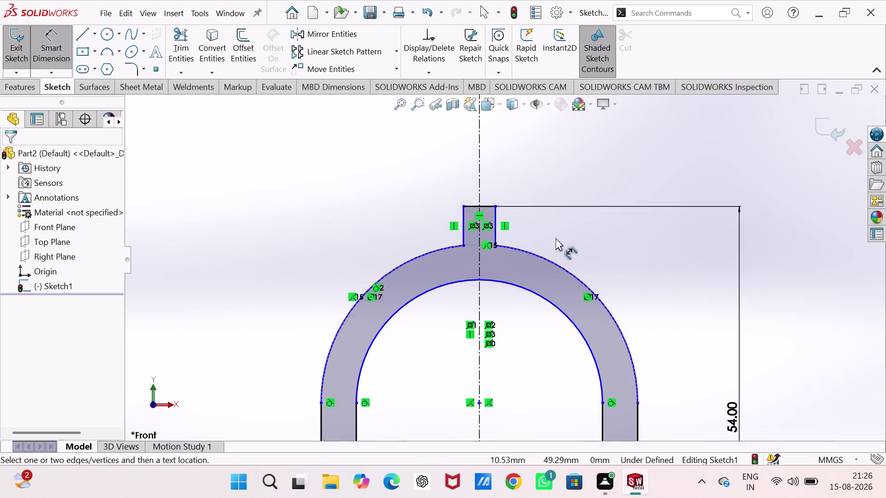
scroll(down, 3)
click(442, 232)
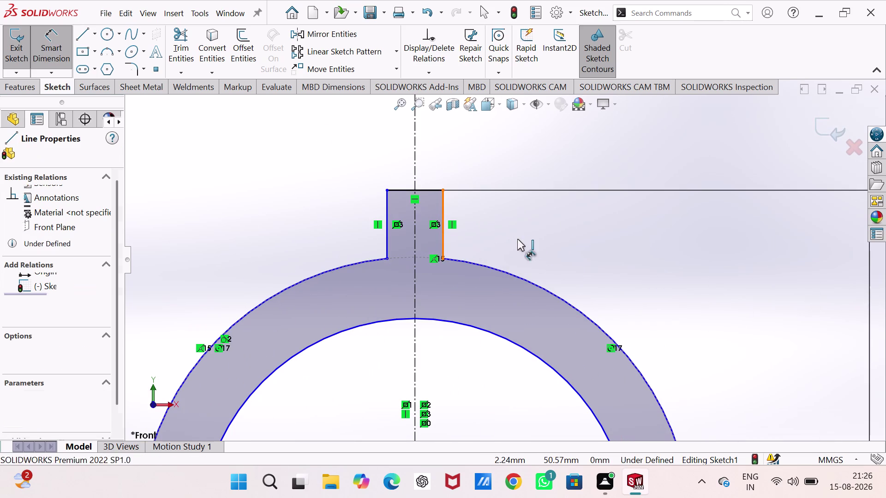
click(536, 235)
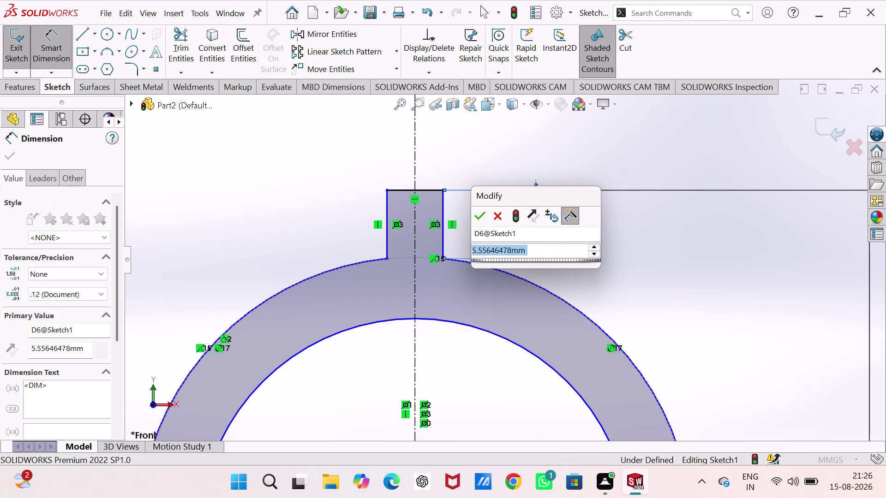
key(4)
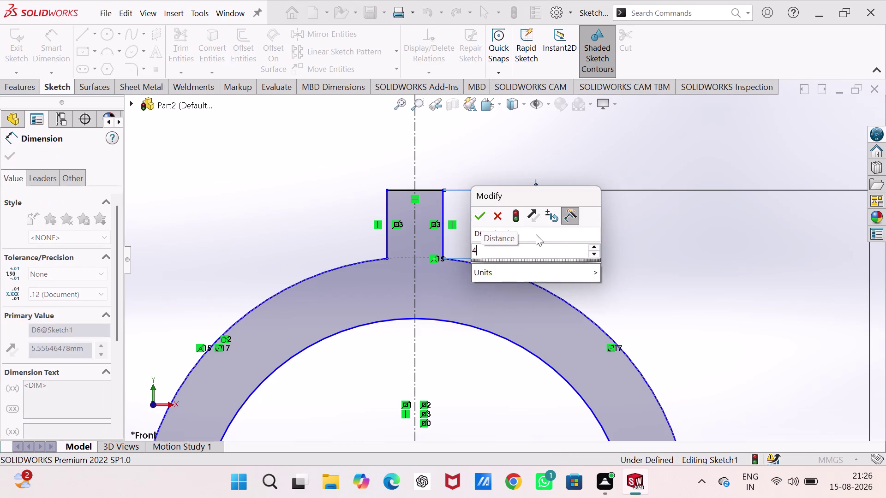
key(Return)
click(599, 233)
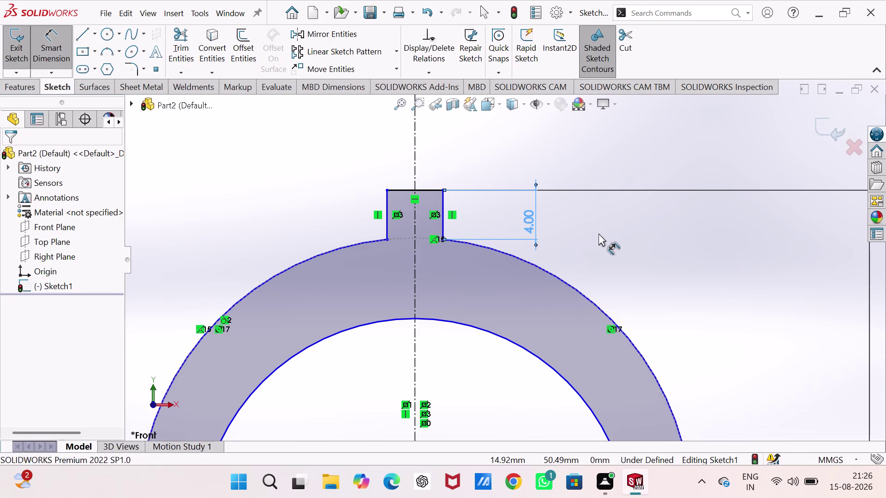
Make the right arc tangent at its lower endpoint.
scroll(up, 3)
scroll(up, 3)
scroll(up, 3)
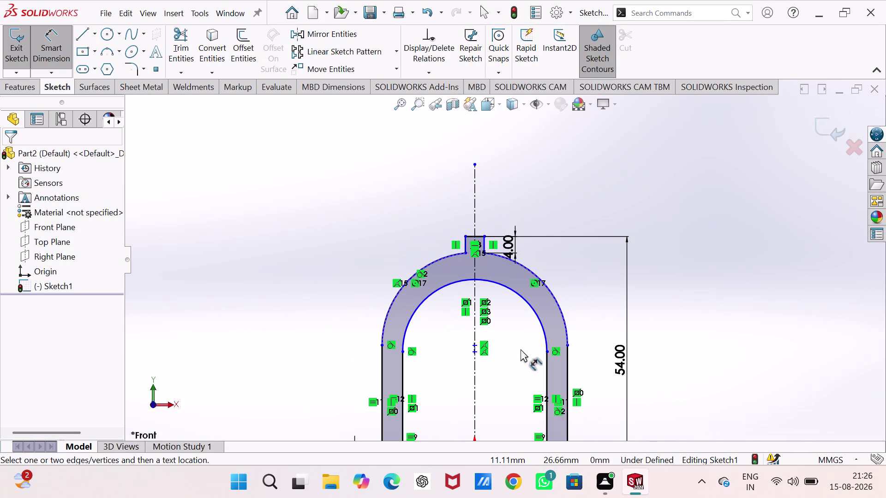
scroll(down, 3)
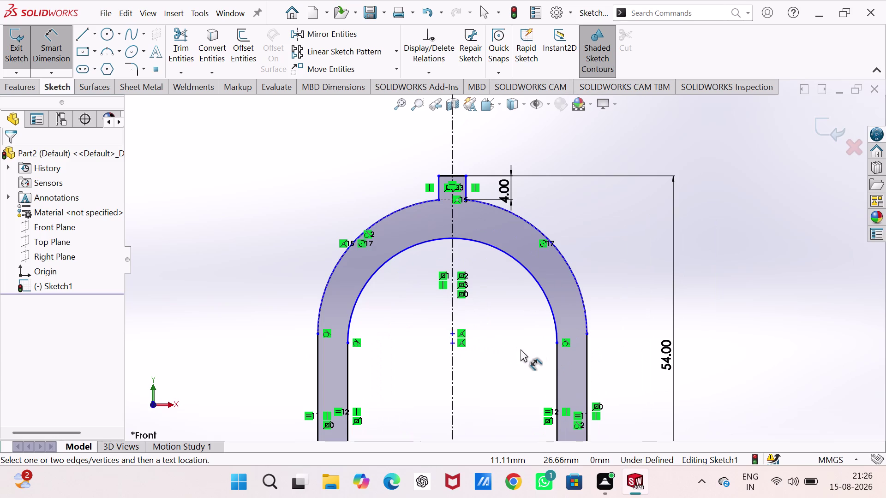
key(Escape)
key(Escape)
click(587, 333)
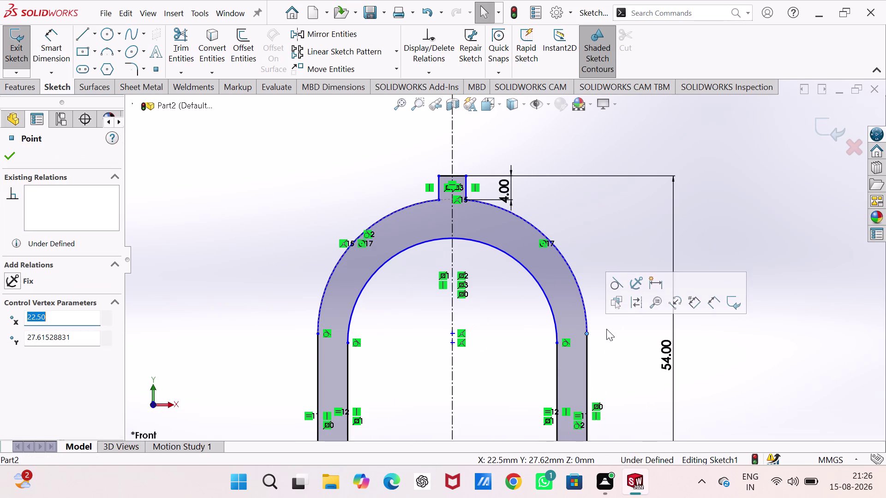
click(615, 285)
click(582, 229)
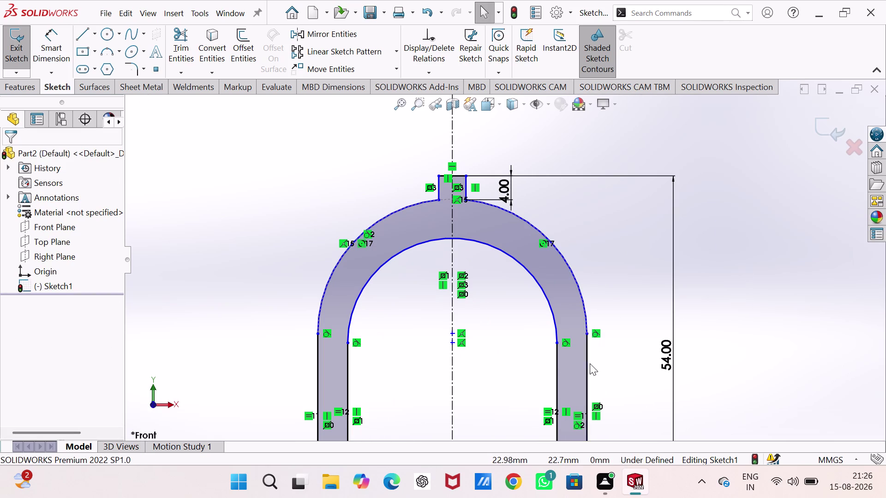
Add a driven radius on the right arc, then place the outer arc's R22.5 radius.
right_drag(643, 267, 610, 180)
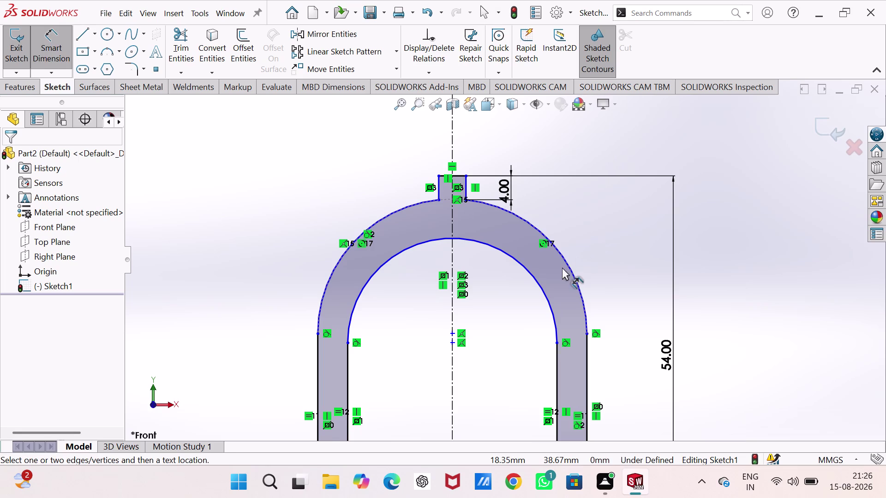
click(572, 270)
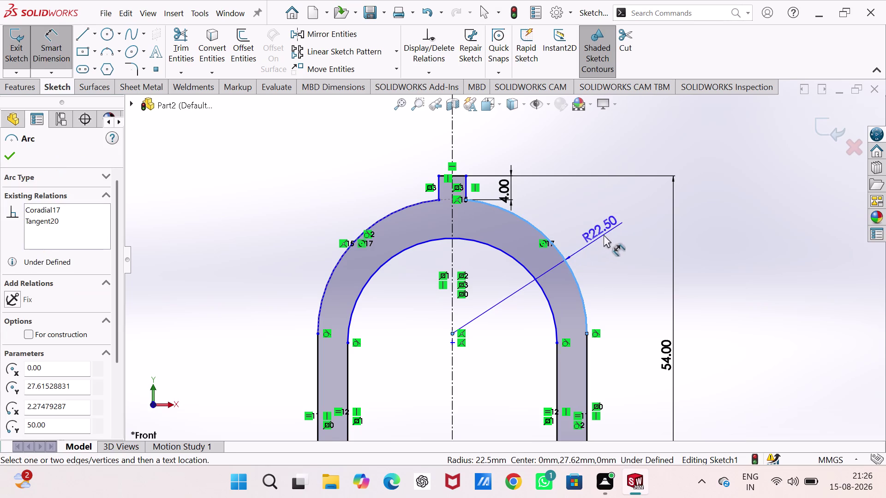
click(604, 222)
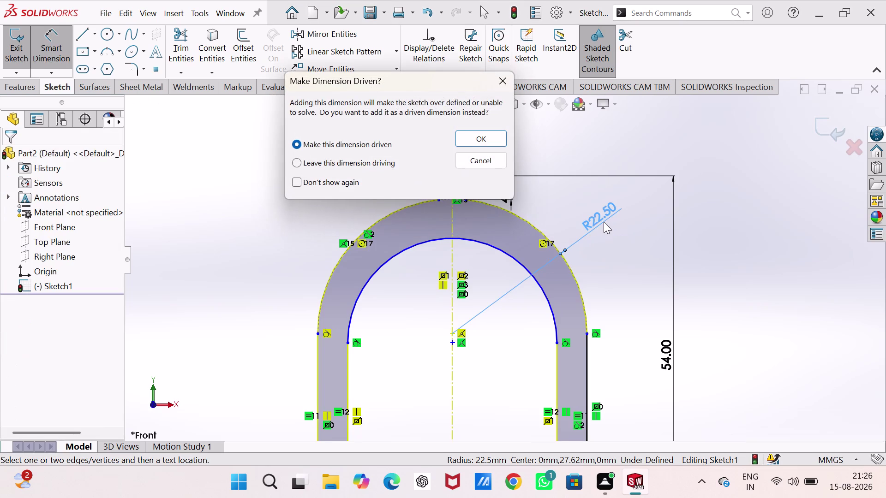
click(498, 86)
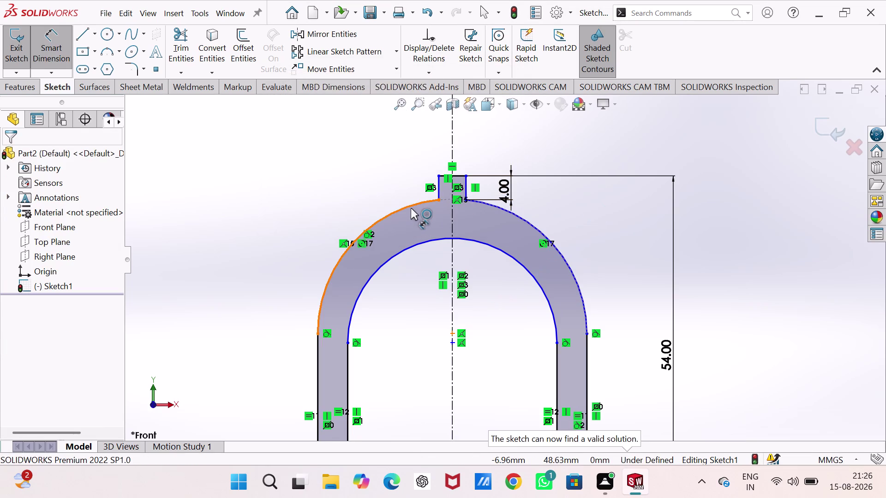
click(410, 205)
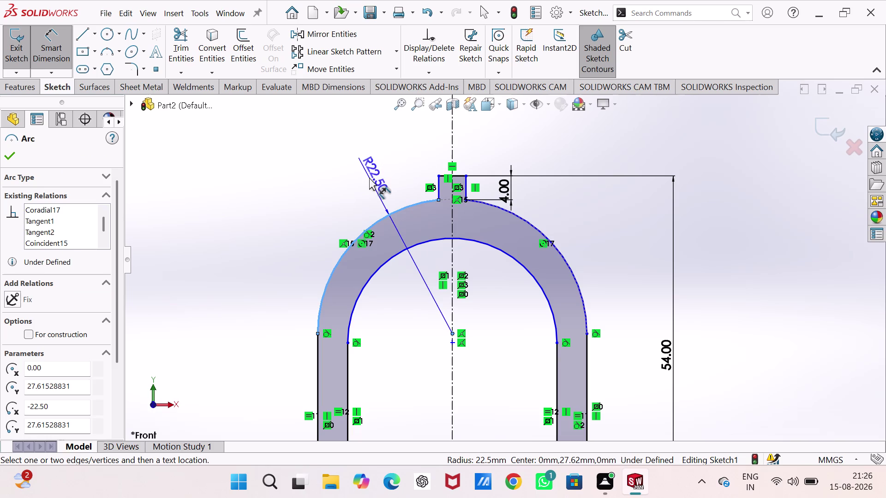
click(370, 178)
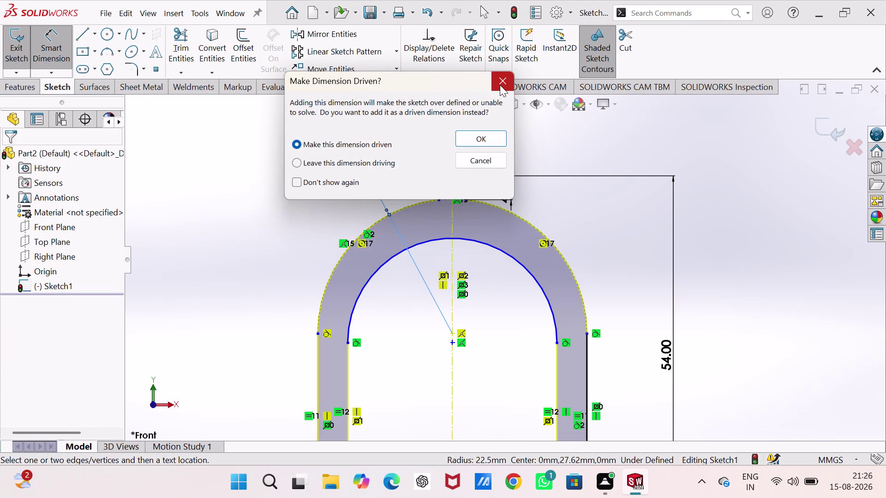
Dismiss the over-defining R22.5 radius dimension and leave dimensioning mode.
click(499, 85)
scroll(down, 3)
scroll(down, 3)
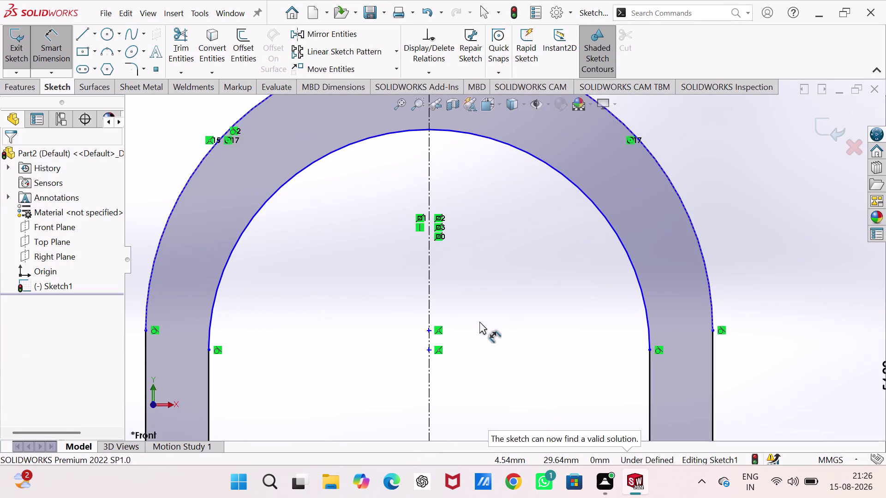
scroll(up, 3)
scroll(down, 3)
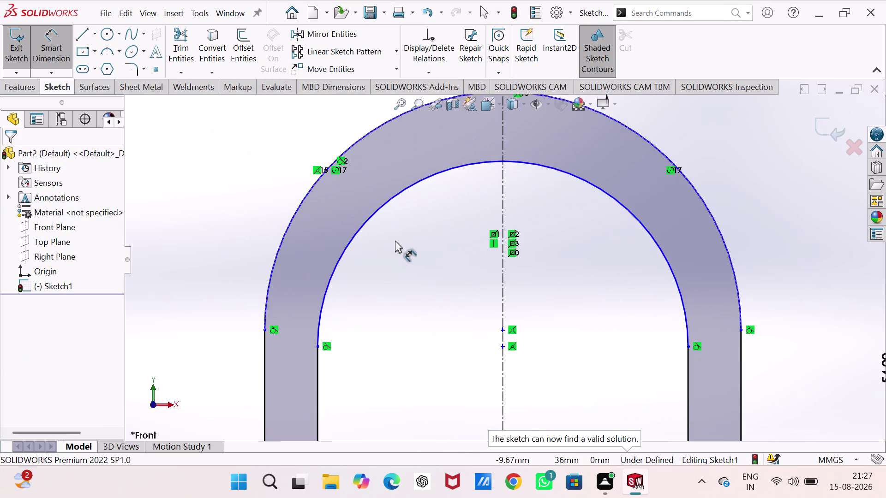
scroll(down, 3)
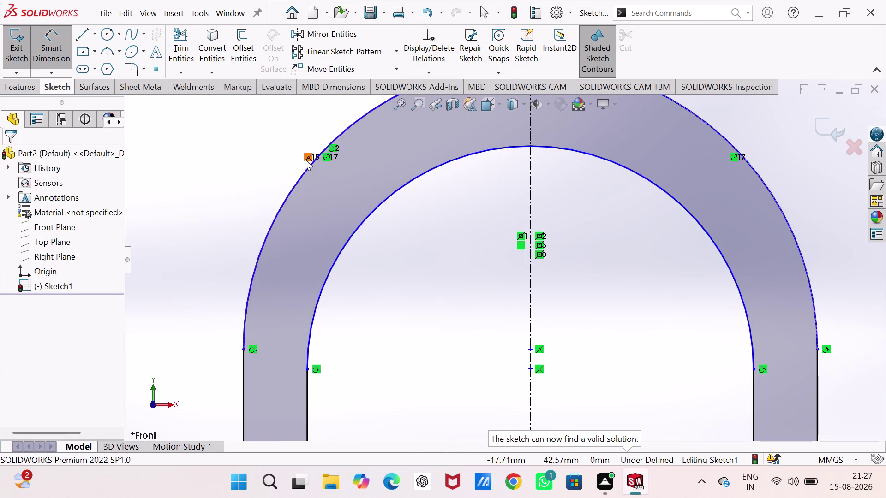
key(Escape)
key(Escape)
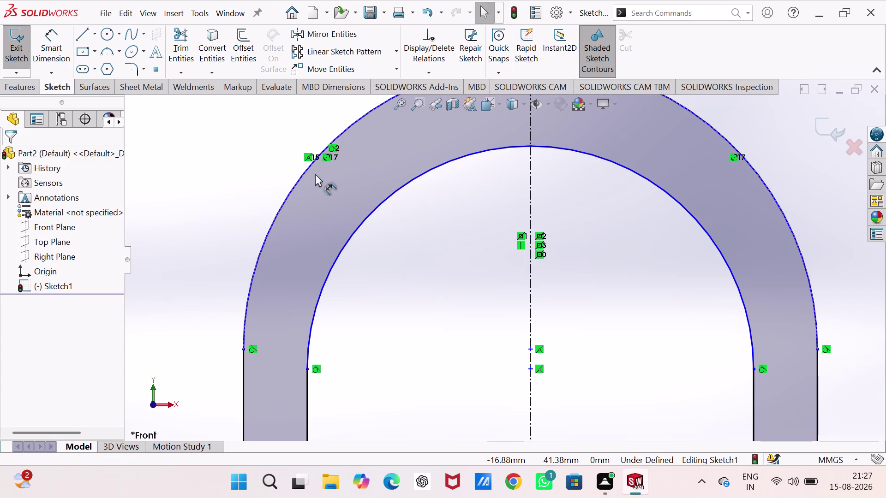
Delete the three relations on the outer arc's upper-left edge.
right_click(307, 155)
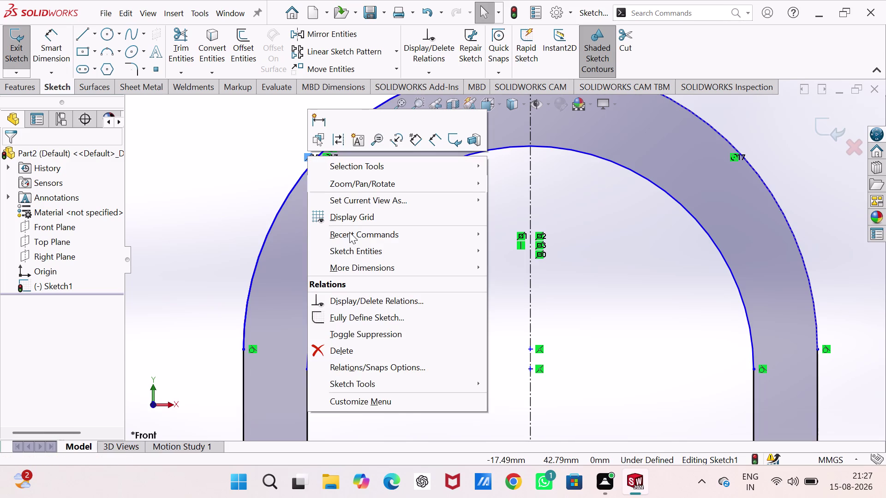
click(355, 347)
scroll(up, 3)
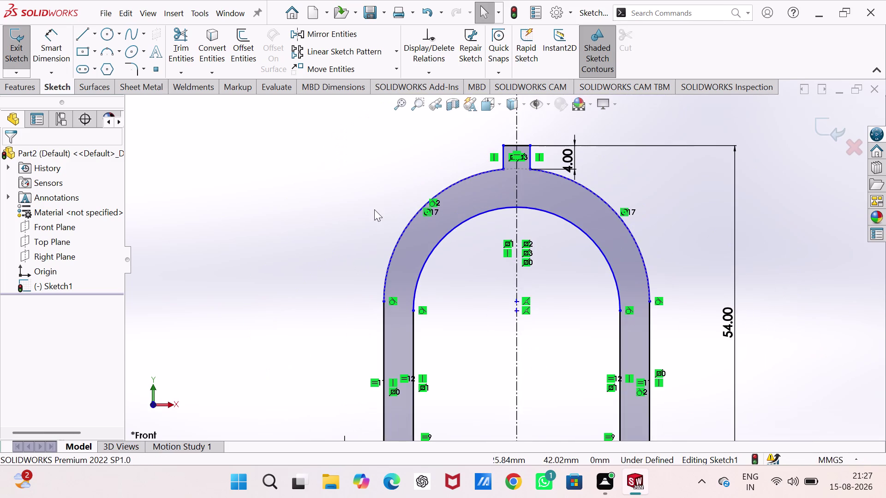
scroll(down, 3)
scroll(down, 3)
scroll(down, 3)
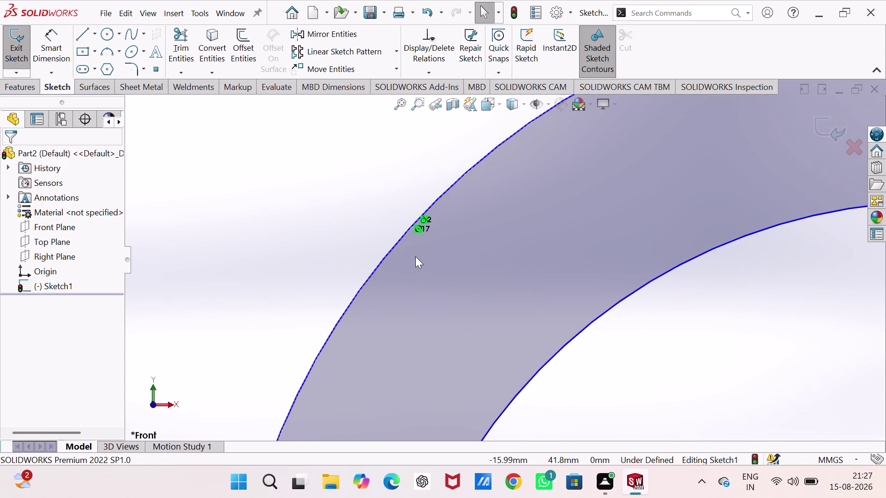
right_click(419, 229)
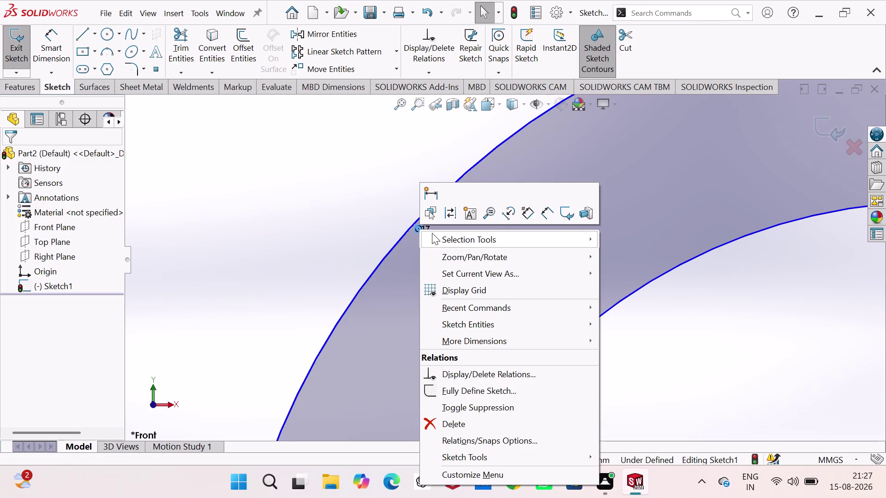
click(482, 419)
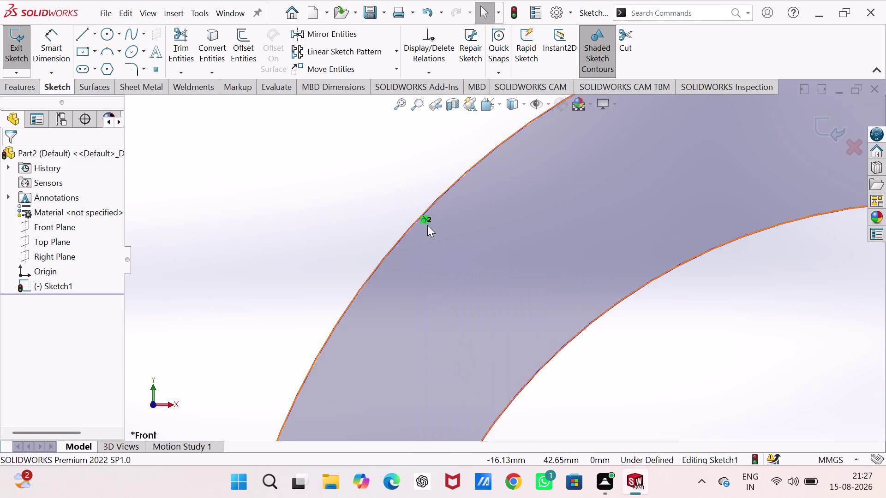
right_click(427, 223)
click(481, 417)
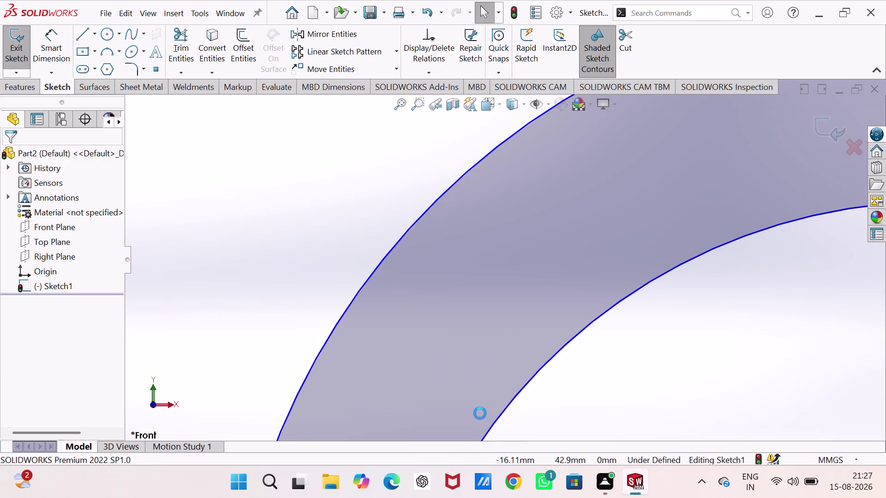
scroll(up, 3)
scroll(down, 3)
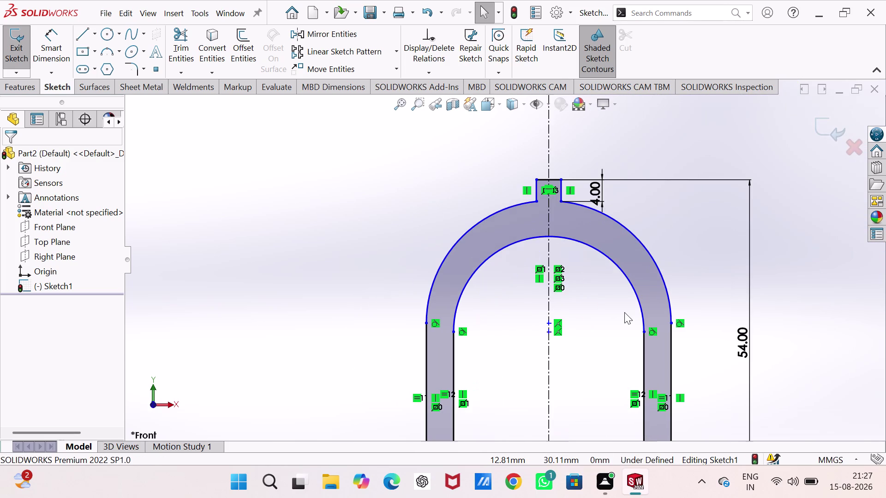
scroll(down, 3)
scroll(down, 3)
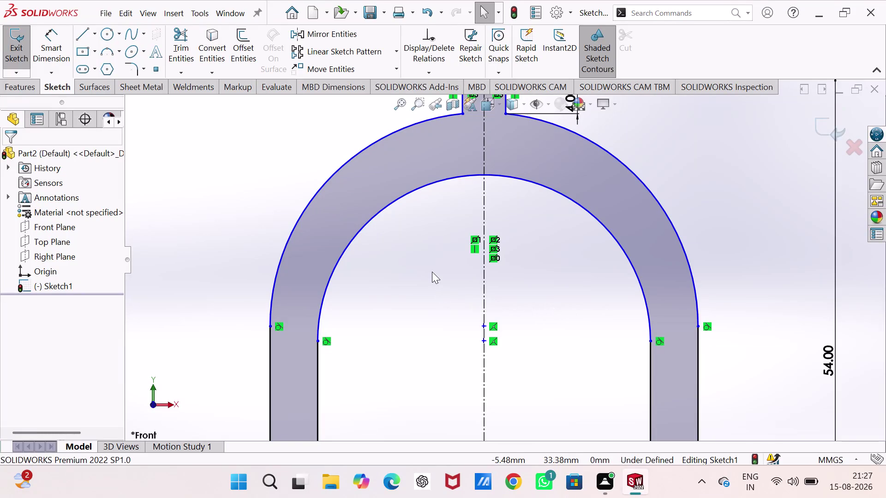
scroll(up, 3)
scroll(down, 3)
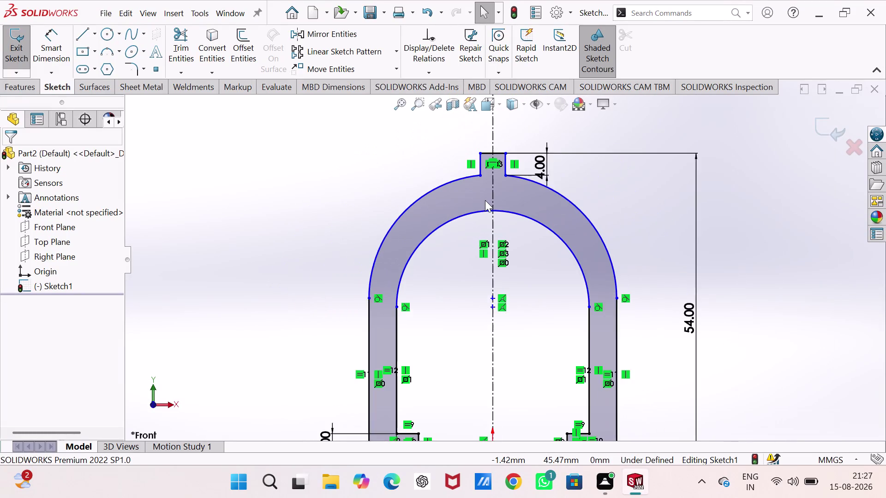
scroll(down, 3)
Remove the conflicting tangent relation at the stem-to-arc corner point.
click(480, 163)
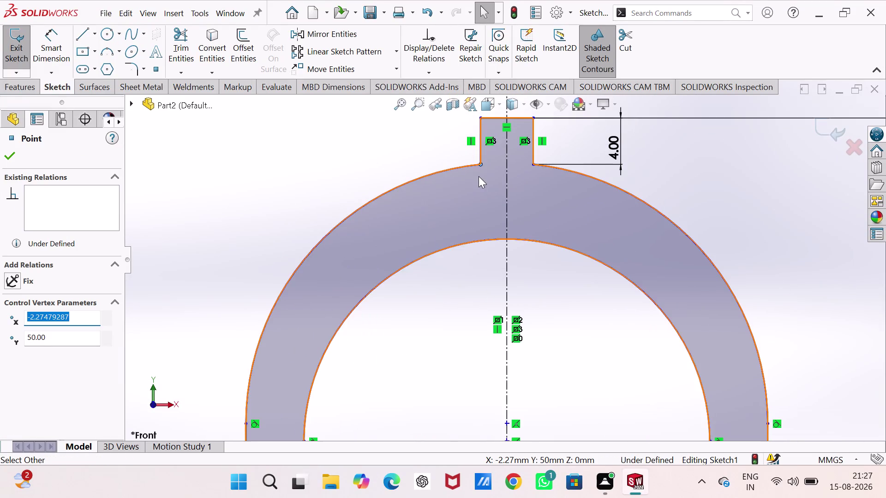
click(479, 163)
click(504, 117)
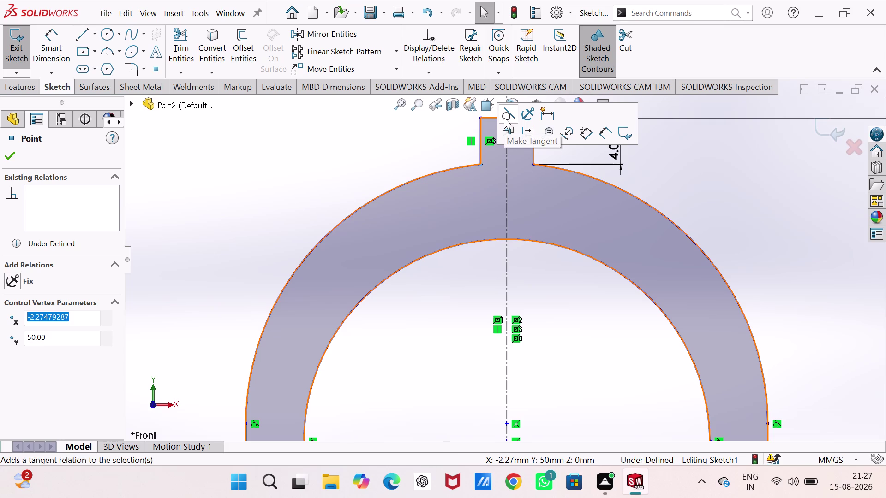
click(327, 182)
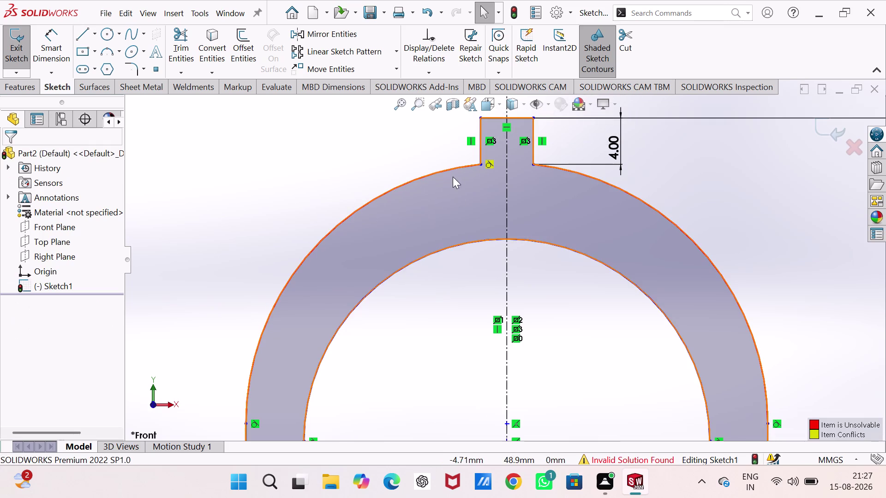
right_click(488, 162)
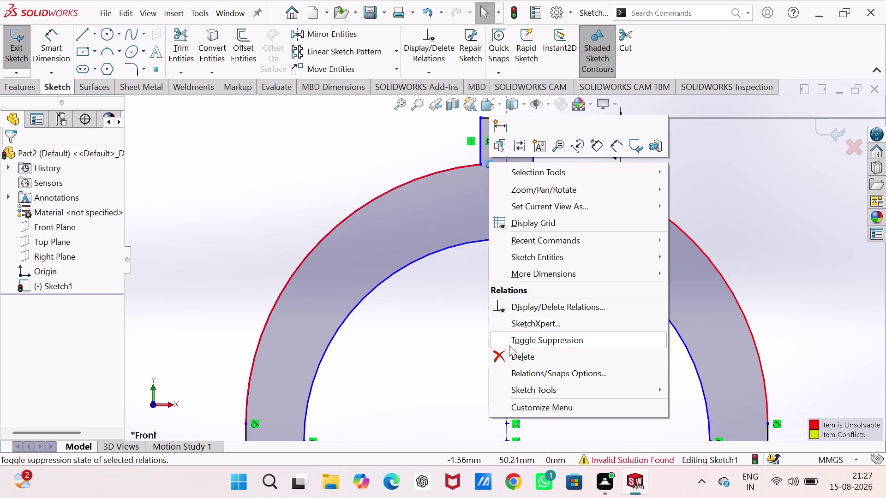
click(510, 354)
click(475, 351)
Merge the inner and outer arch centre points on the centreline into one point.
scroll(up, 3)
scroll(up, 3)
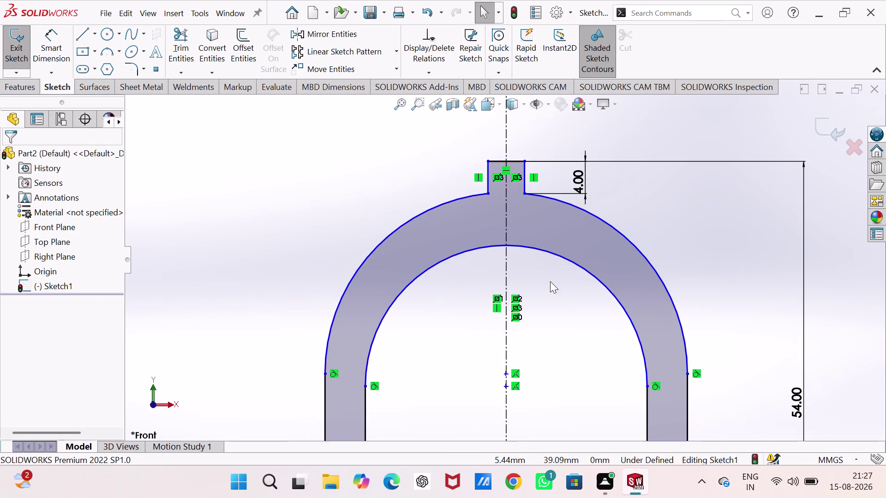
scroll(up, 3)
scroll(down, 3)
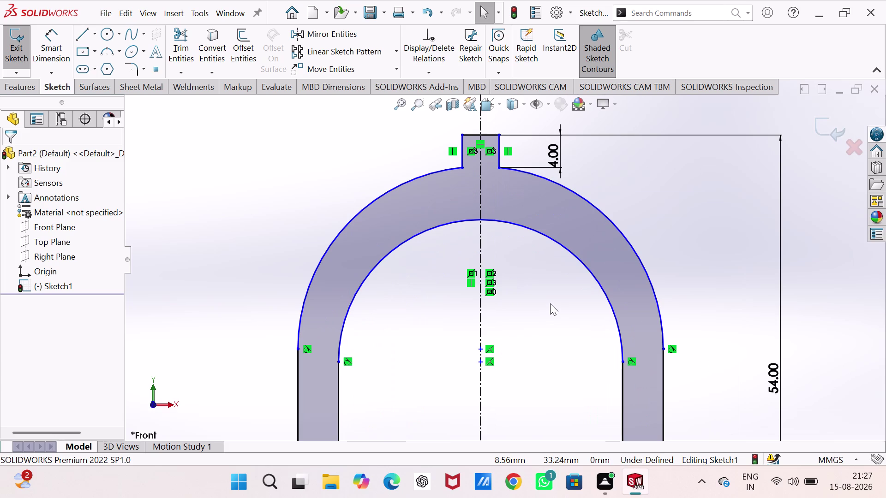
scroll(up, 3)
scroll(down, 3)
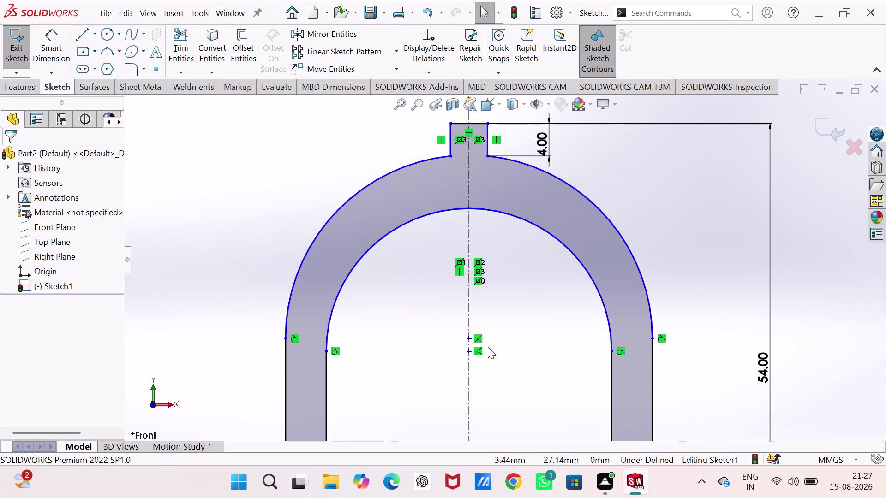
click(468, 353)
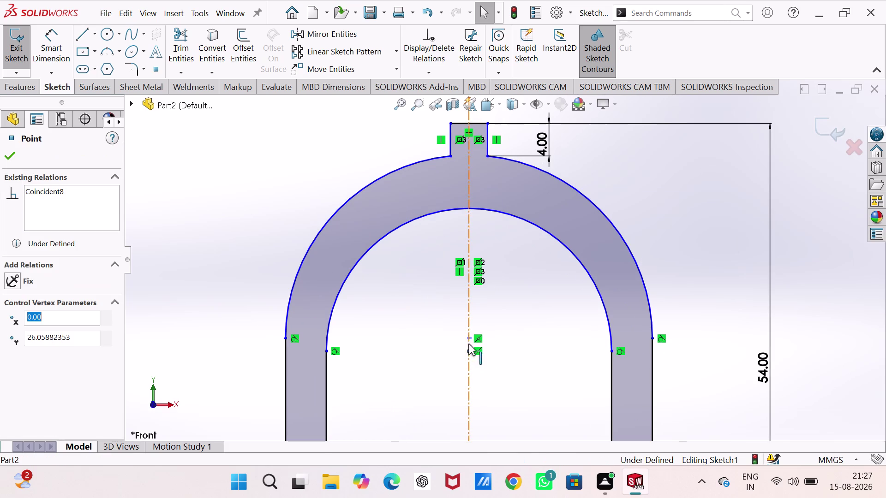
click(468, 338)
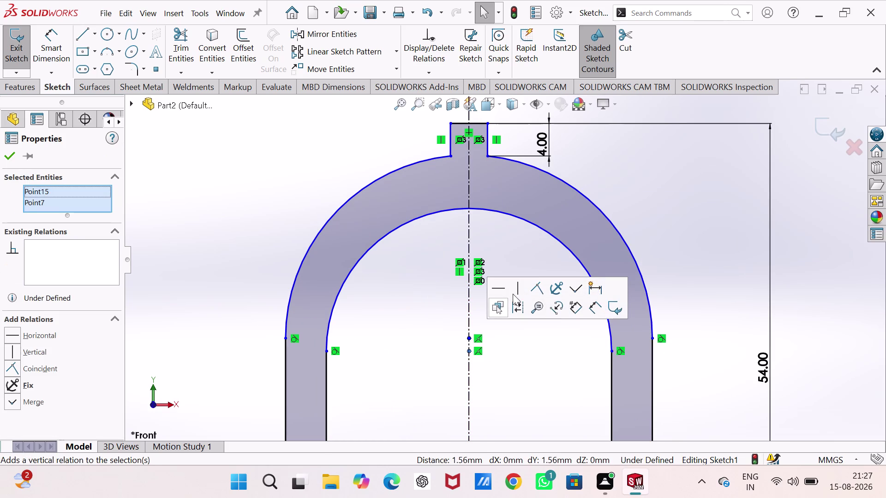
click(540, 289)
click(526, 353)
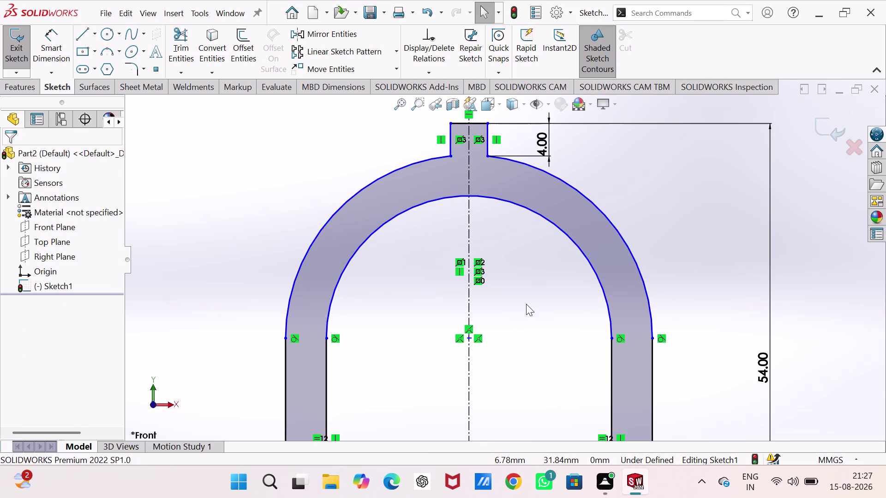
scroll(up, 3)
scroll(up, 3)
scroll(down, 3)
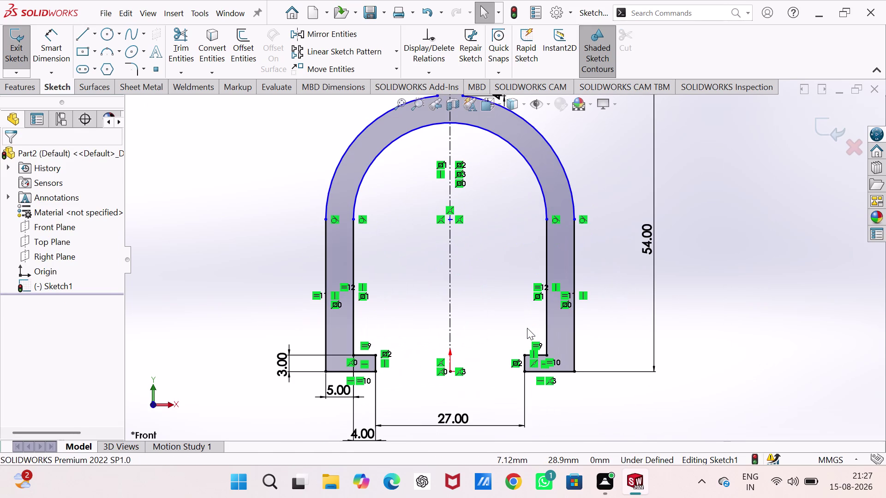
right_drag(619, 279, 607, 153)
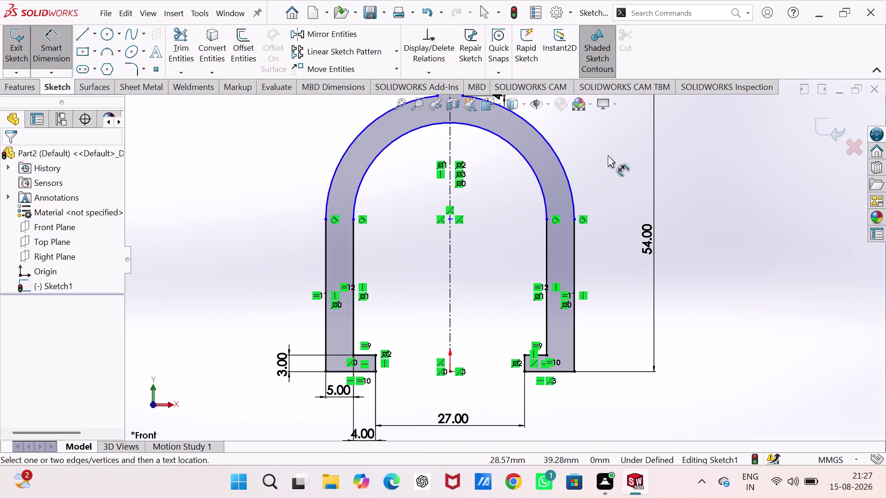
click(540, 184)
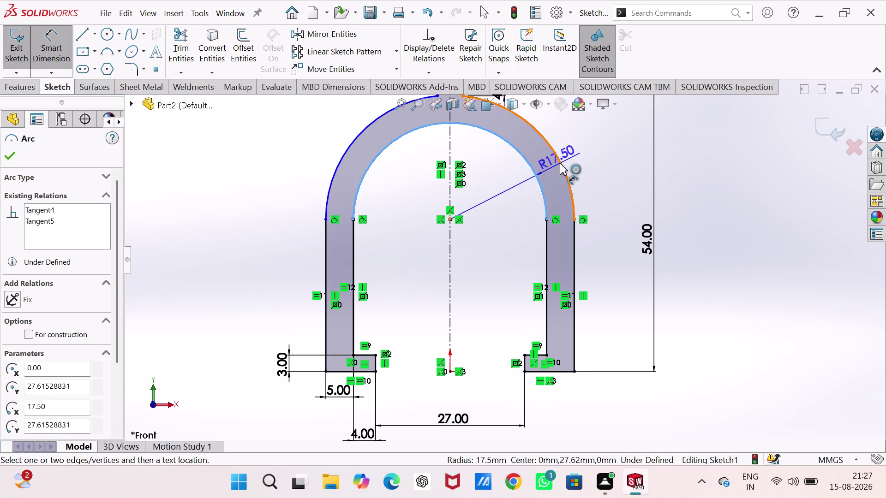
click(559, 164)
click(587, 153)
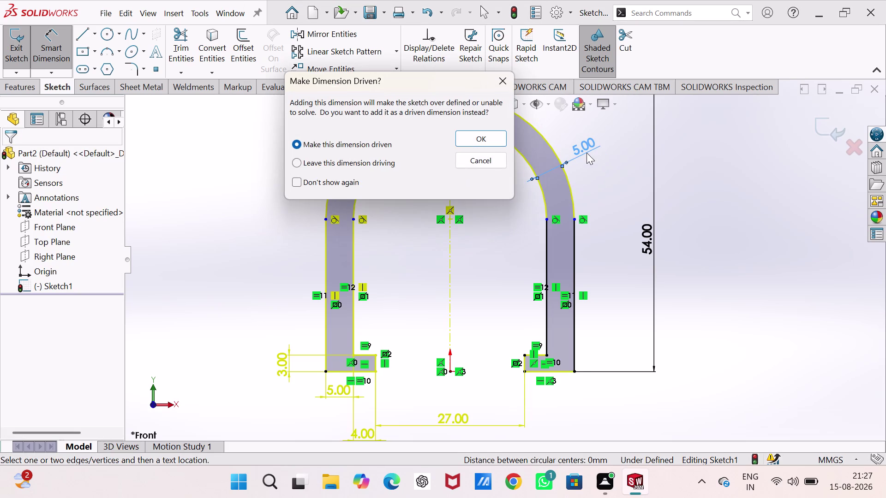
click(499, 81)
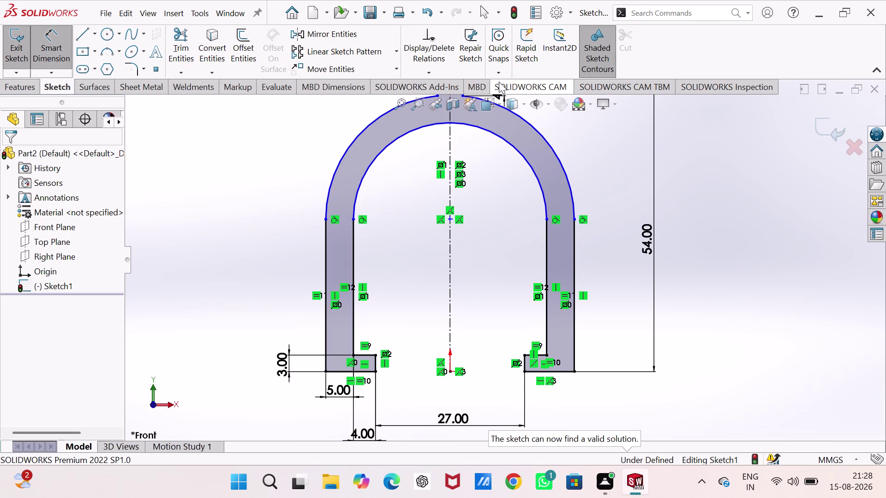
scroll(up, 3)
scroll(up, 3)
scroll(down, 3)
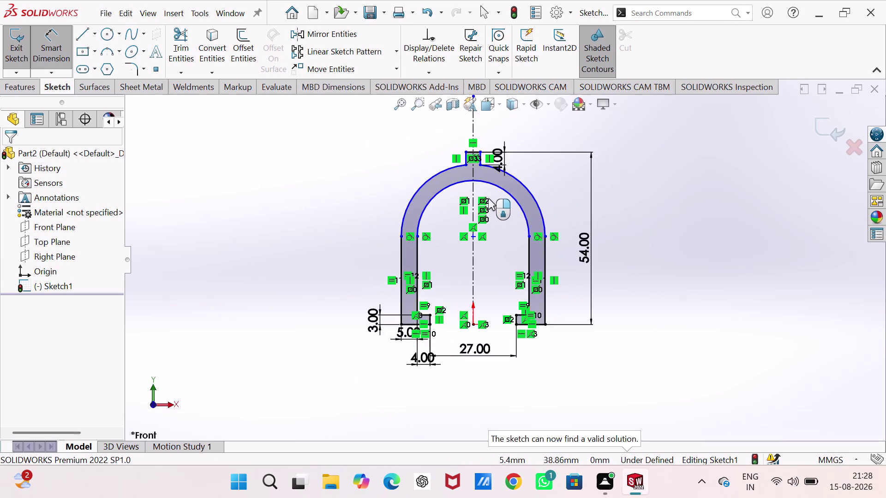
scroll(down, 3)
scroll(up, 3)
scroll(down, 3)
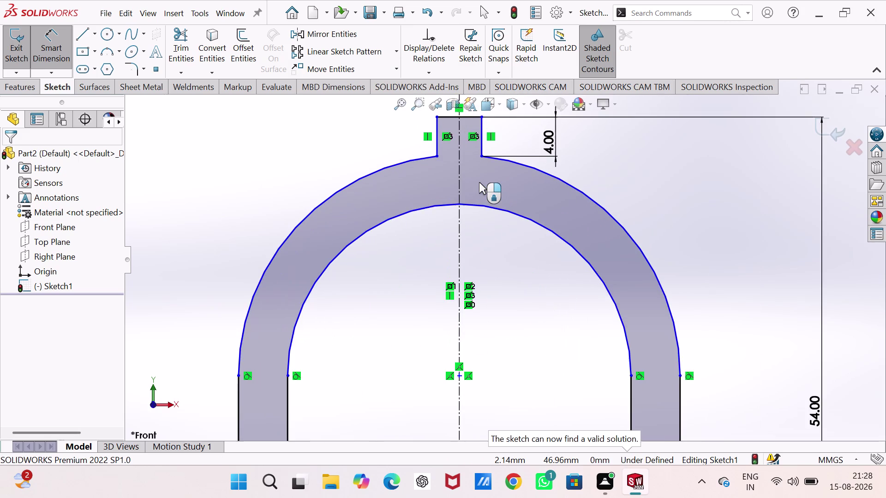
scroll(down, 3)
scroll(up, 3)
scroll(down, 3)
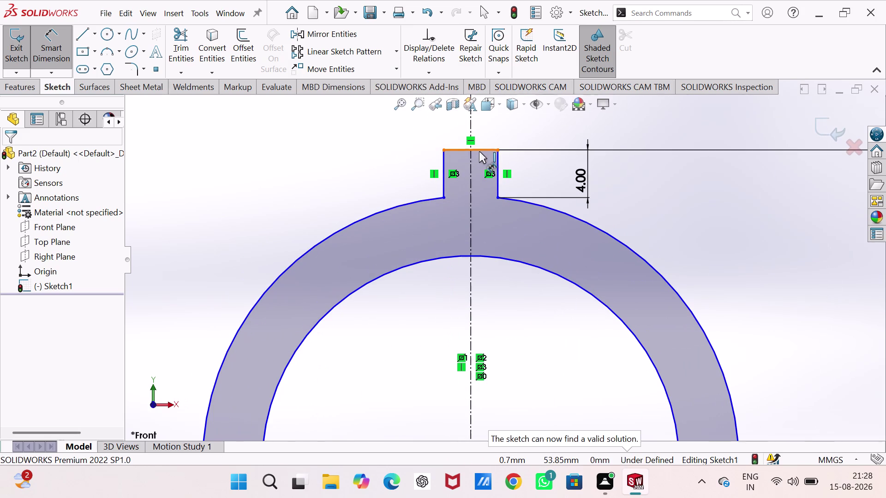
Dimension the tab's top line to 4 mm and exit the fully defined sketch.
click(479, 152)
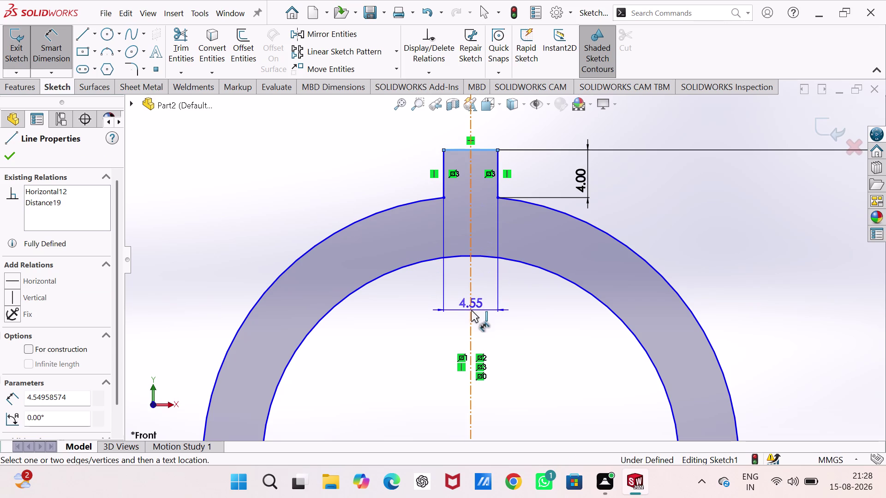
click(481, 311)
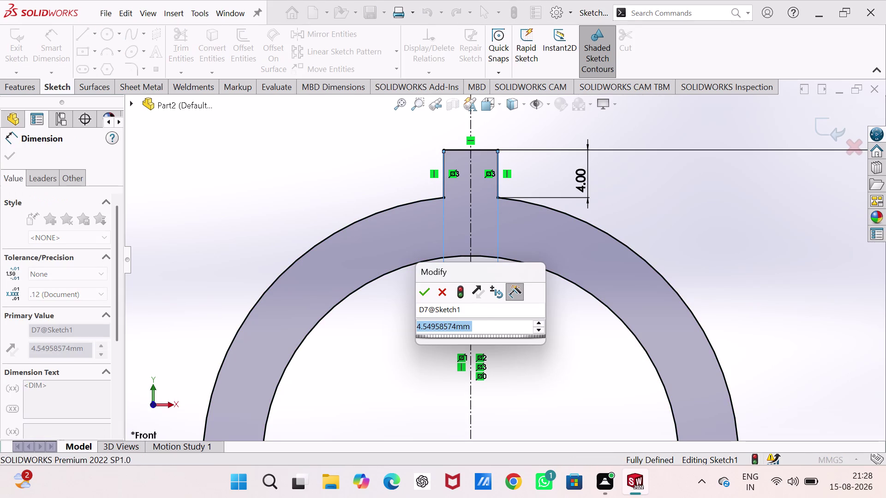
key(4)
key(Return)
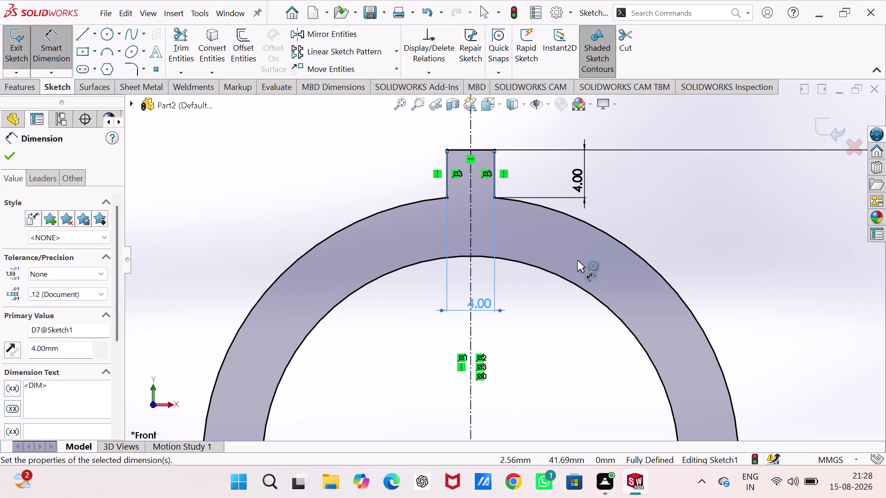
scroll(up, 3)
scroll(down, 3)
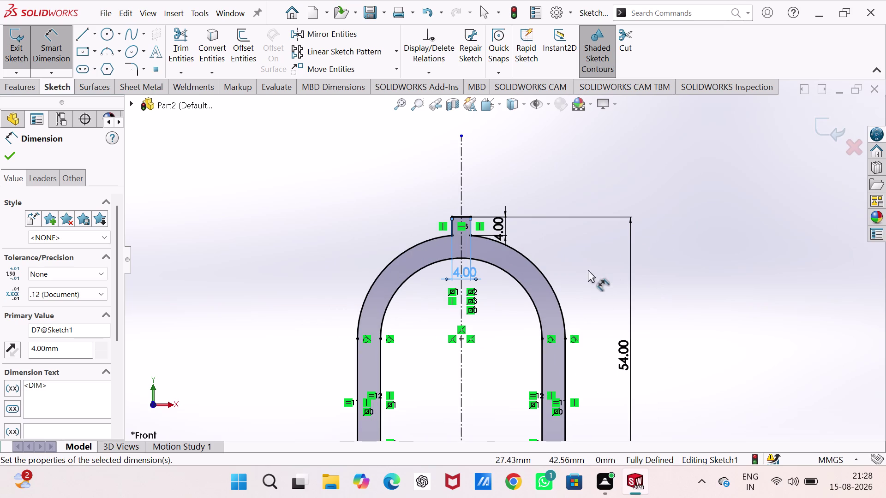
click(820, 122)
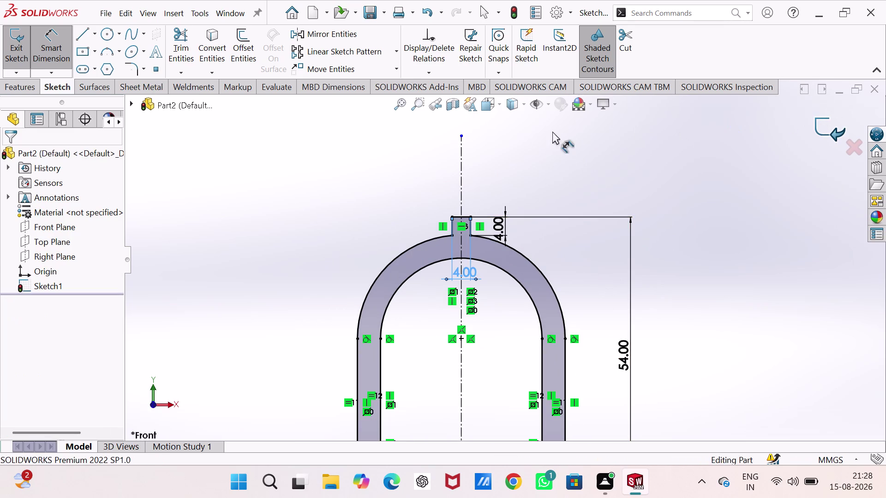
click(31, 62)
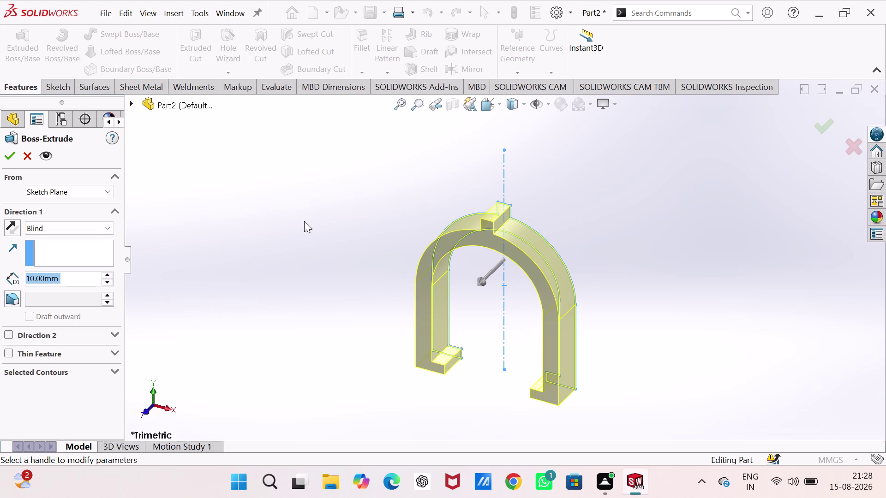
Extrude the arch profile 13 mm blind as Boss-Extrude1.
text(13)
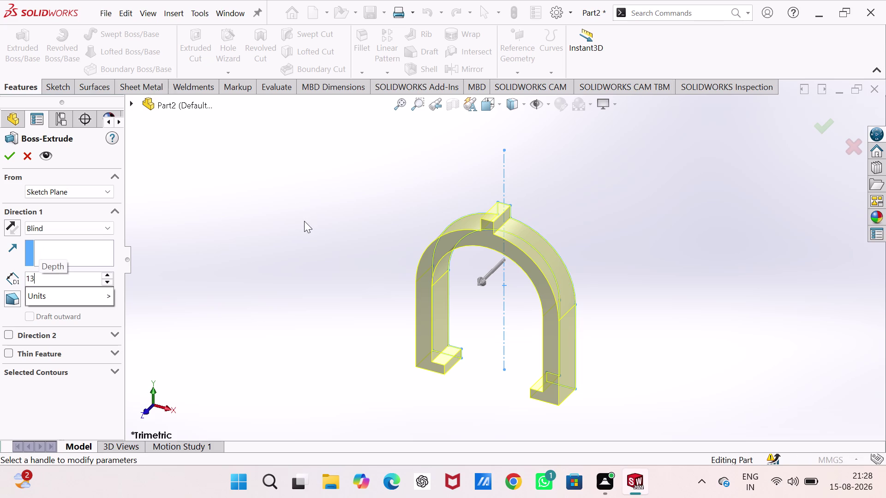
key(Return)
click(302, 221)
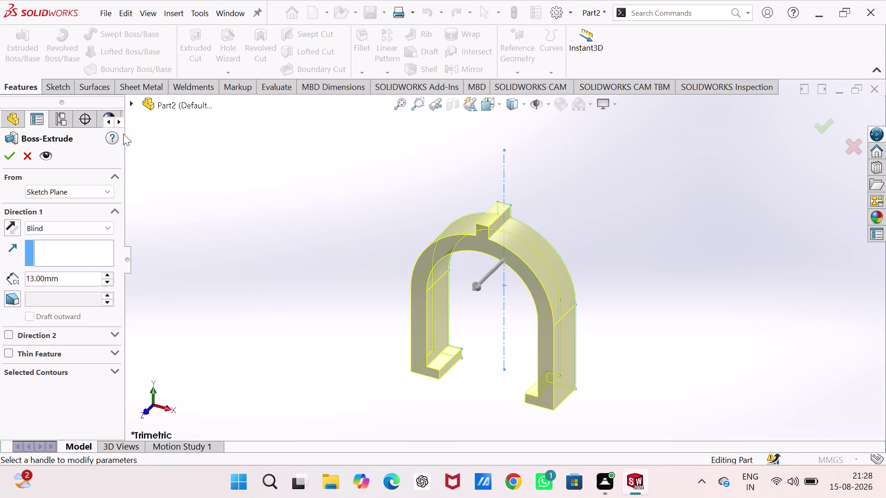
click(6, 153)
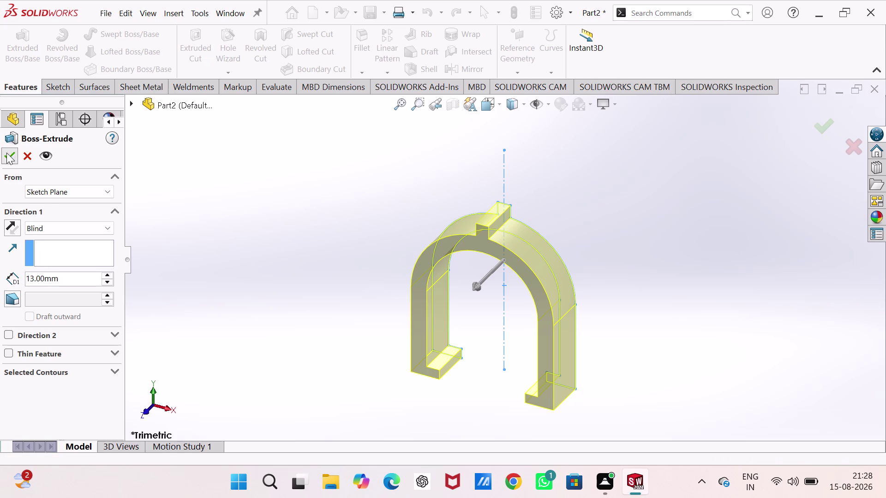
click(332, 230)
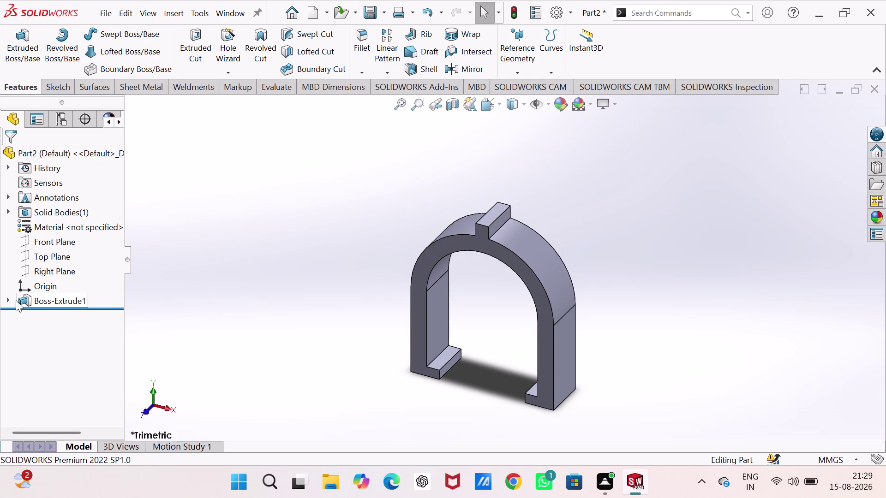
Edit Sketch1, change the tab width dimension from 4 to 8 mm, and rebuild.
click(4, 299)
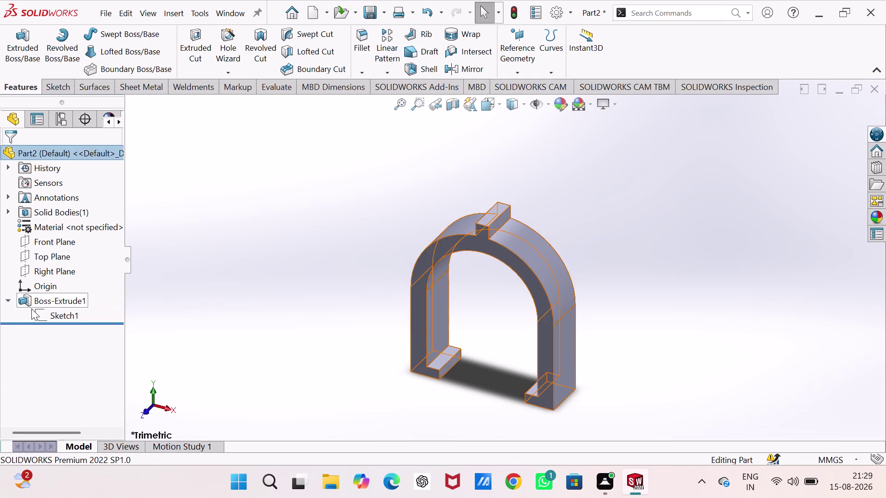
click(42, 317)
click(50, 280)
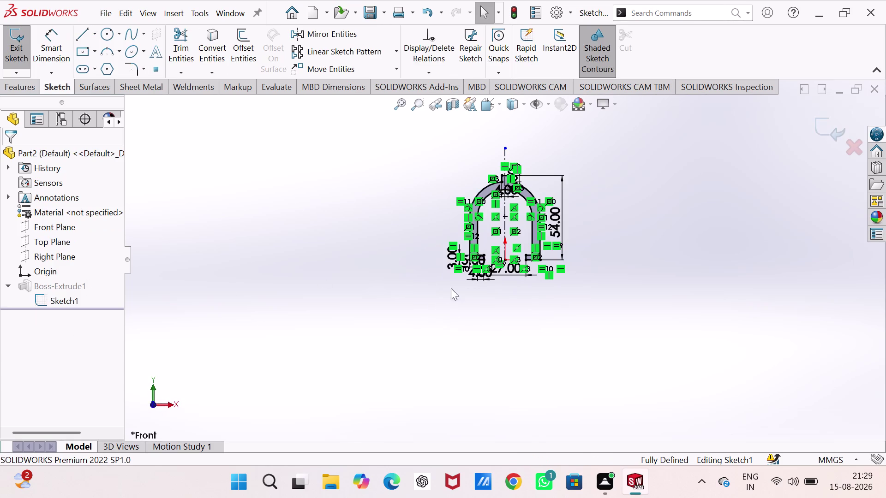
scroll(down, 3)
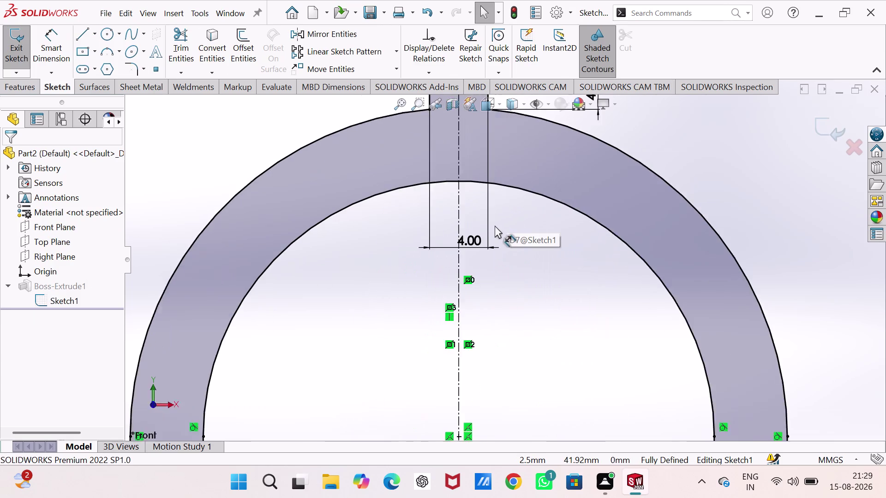
double_click(458, 254)
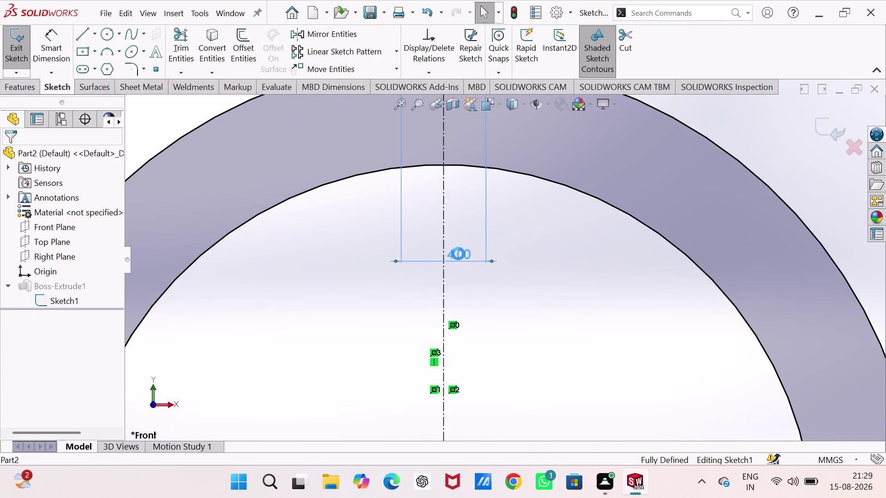
key(8)
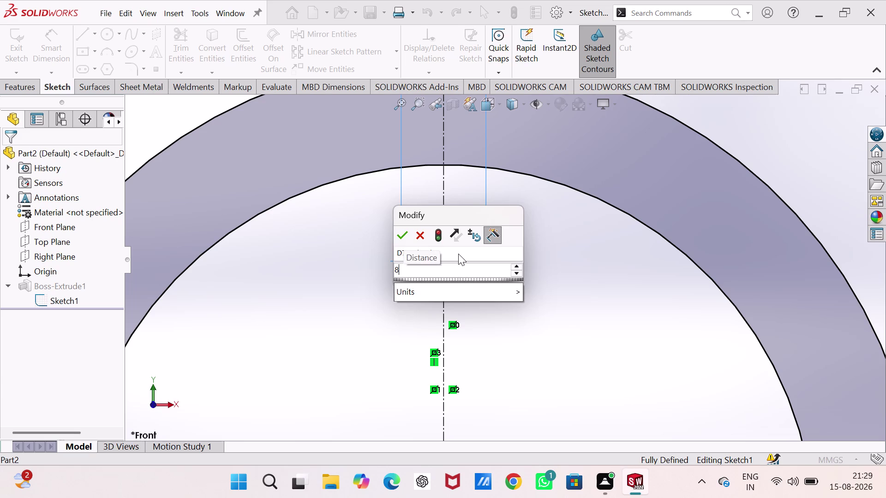
key(Return)
scroll(up, 3)
scroll(up, 3)
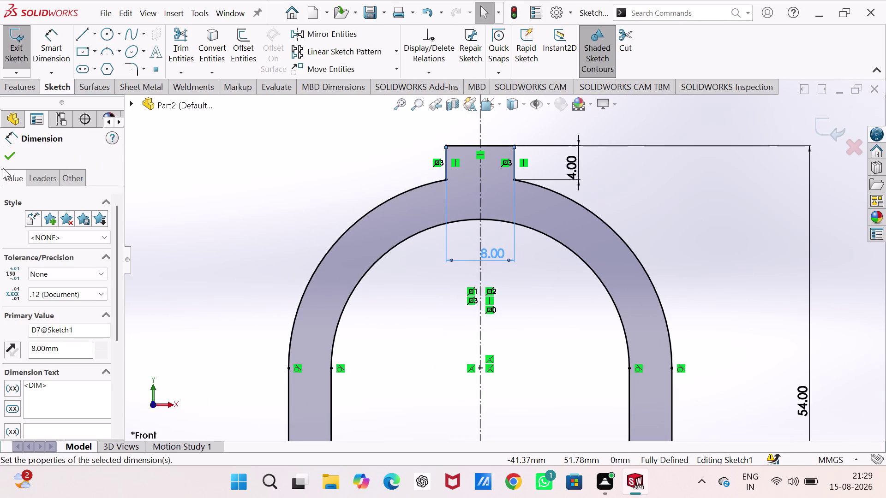
click(4, 158)
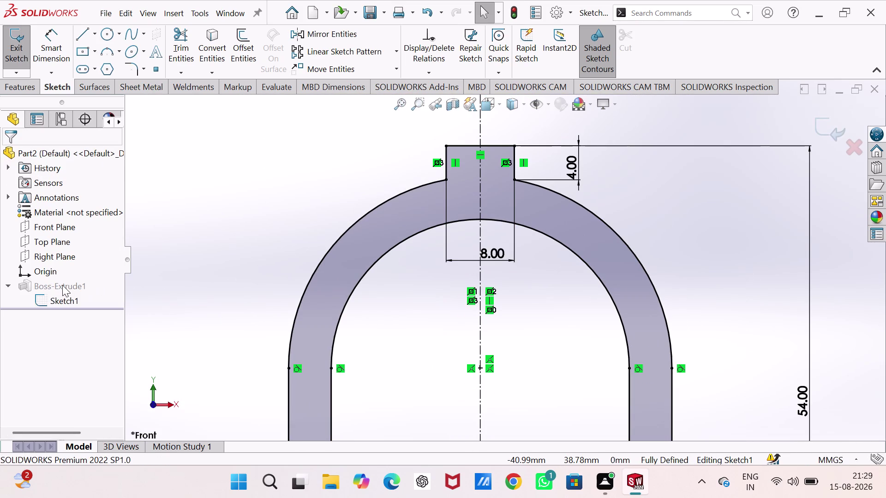
click(517, 12)
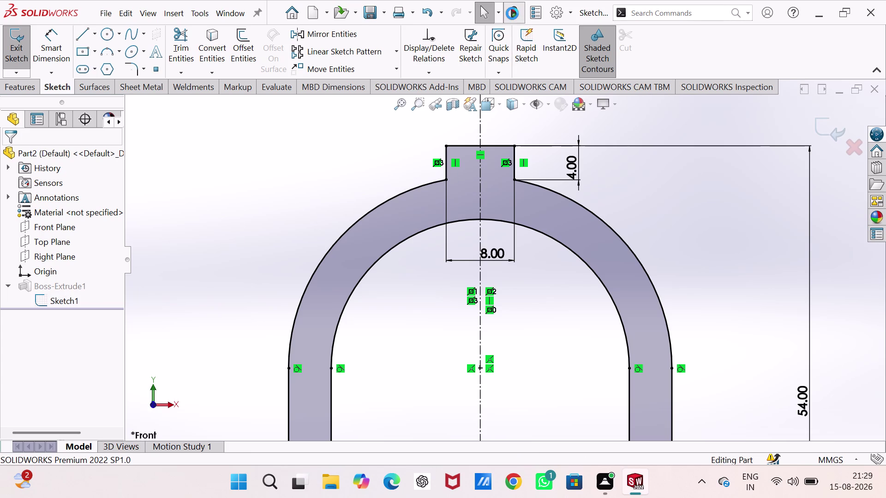
middle_drag(592, 286, 528, 379)
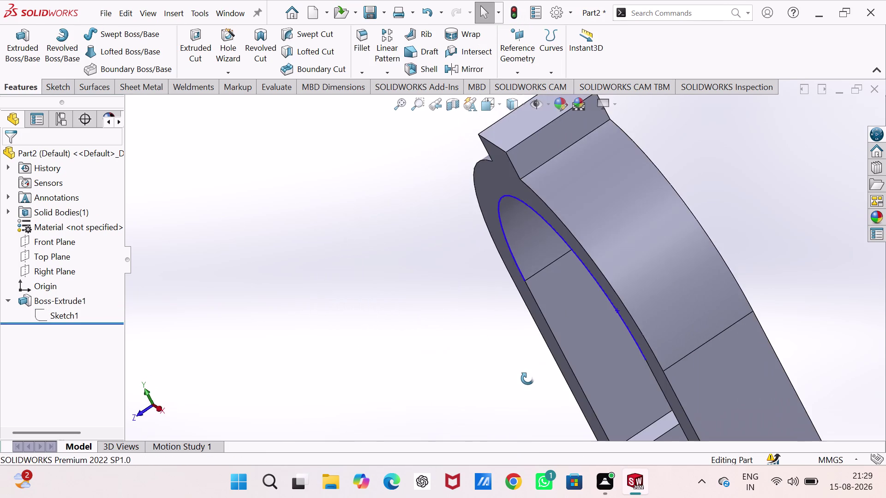
middle_drag(528, 379, 569, 353)
scroll(down, 3)
scroll(down, 3)
scroll(up, 3)
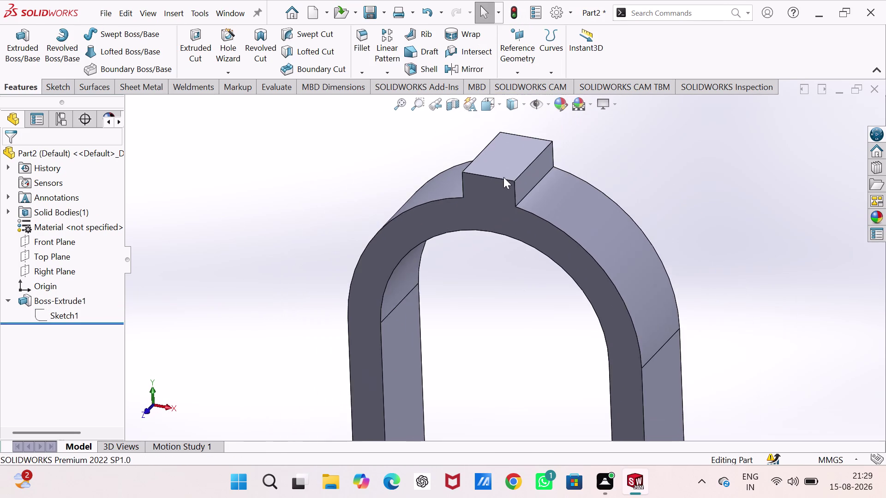
scroll(down, 3)
click(364, 38)
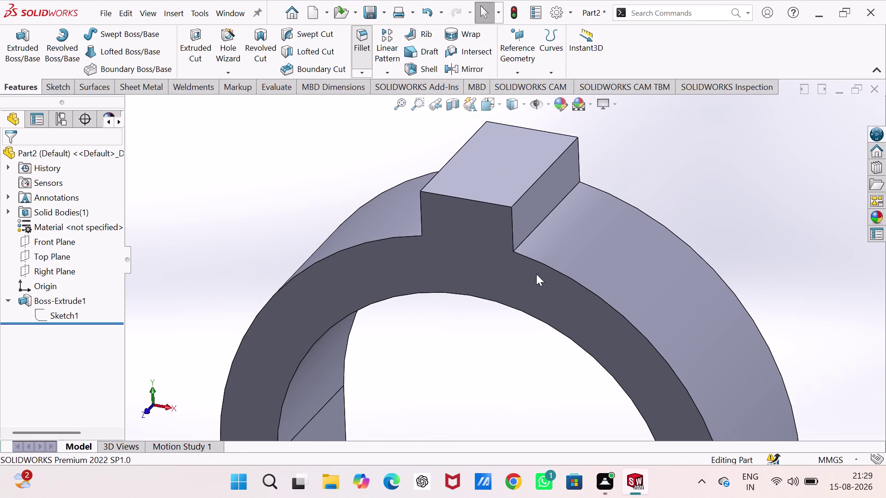
click(516, 248)
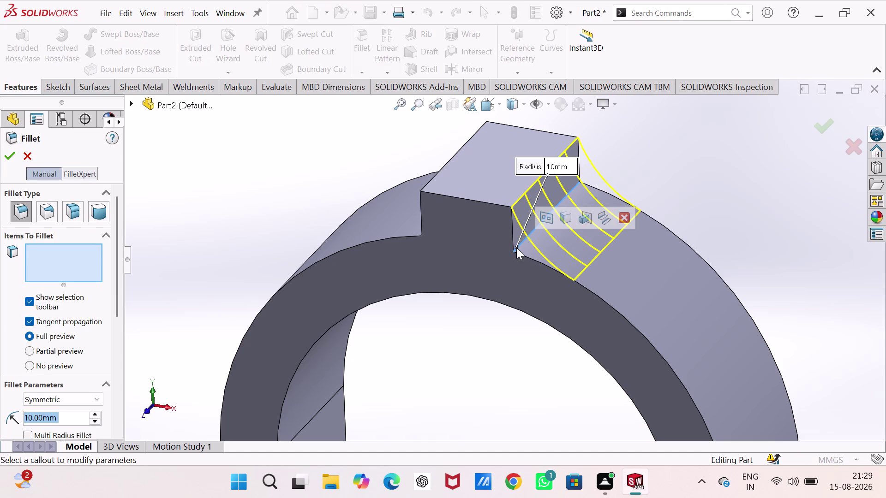
key(3)
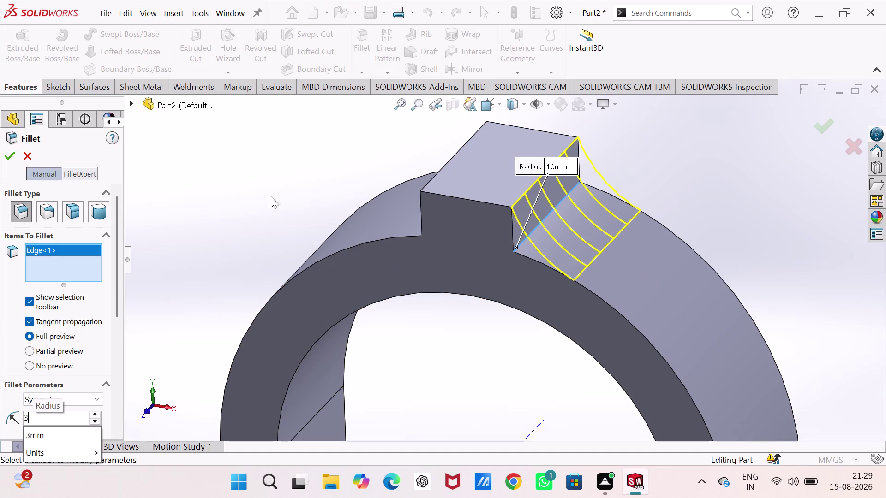
click(264, 173)
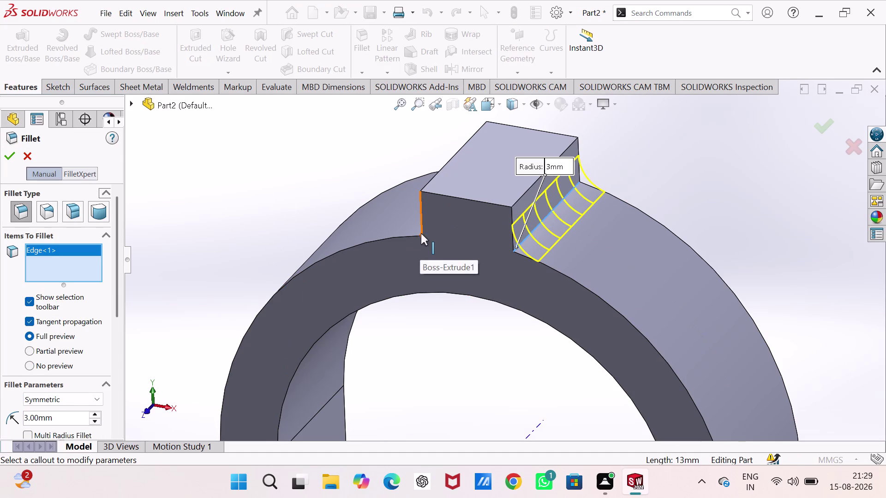
middle_drag(421, 234, 505, 263)
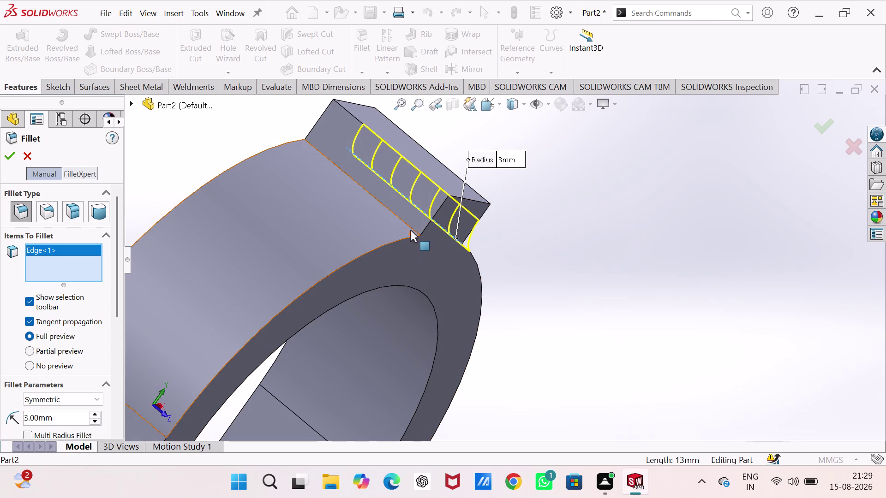
click(416, 234)
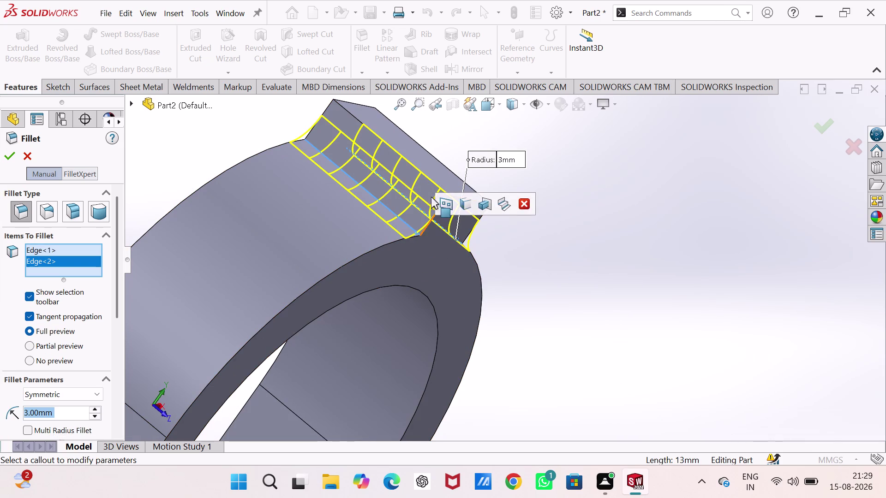
middle_drag(422, 172, 385, 170)
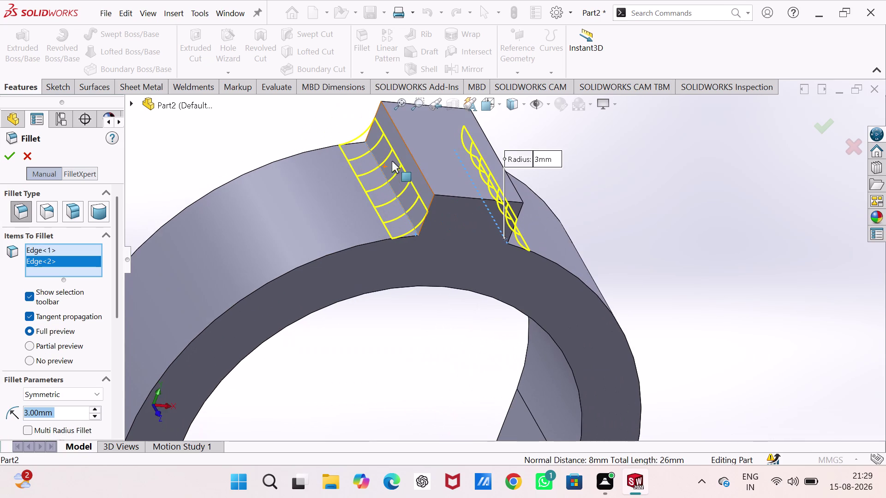
click(421, 171)
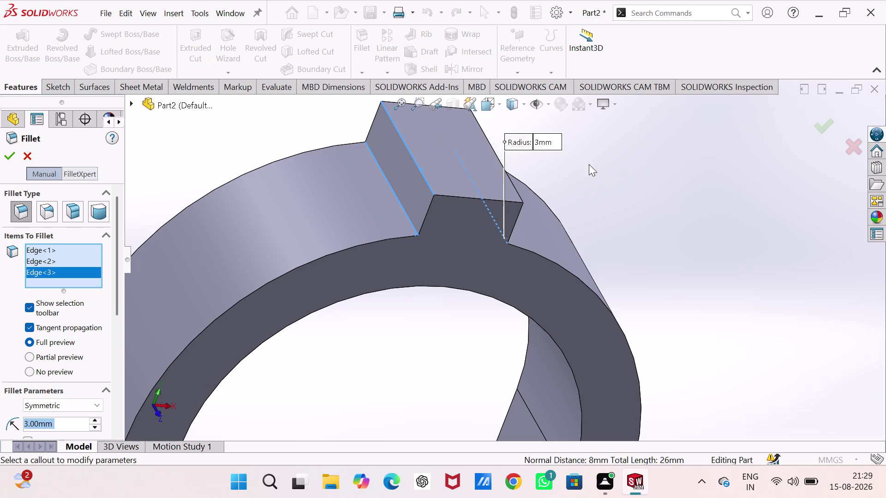
click(25, 158)
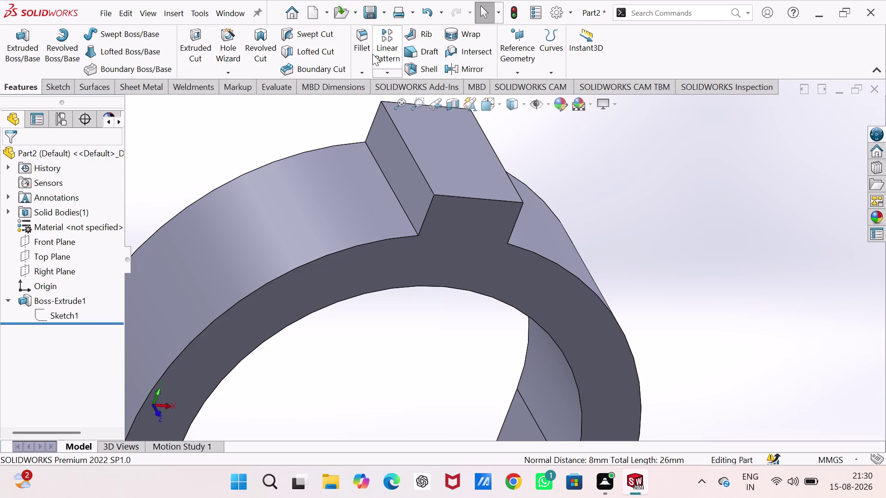
Add Fillet1 with a 3 mm radius on the block's two top edges.
click(361, 34)
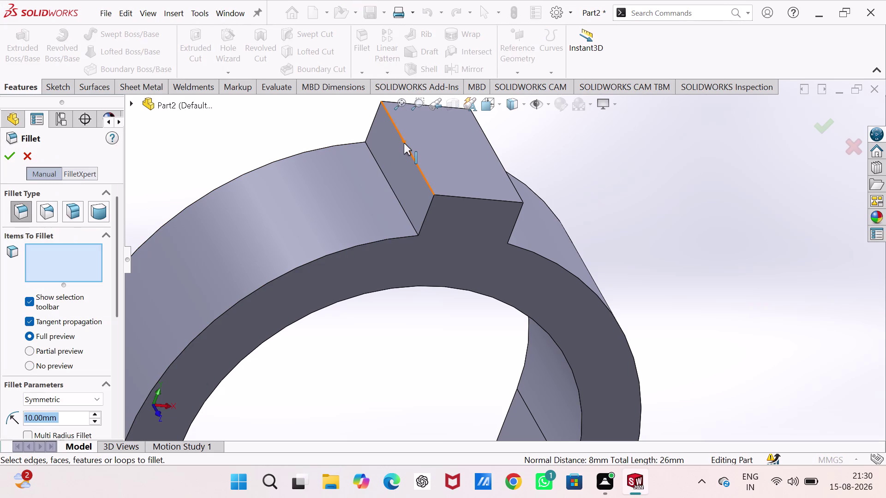
click(404, 143)
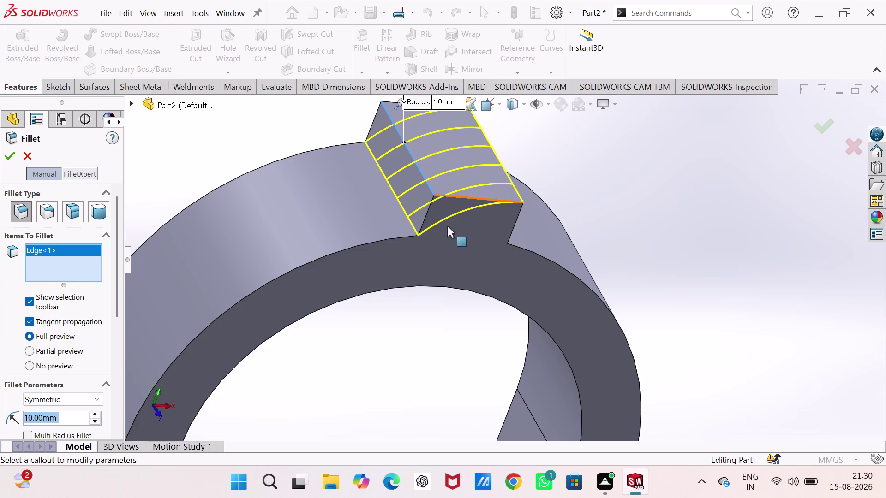
key(3)
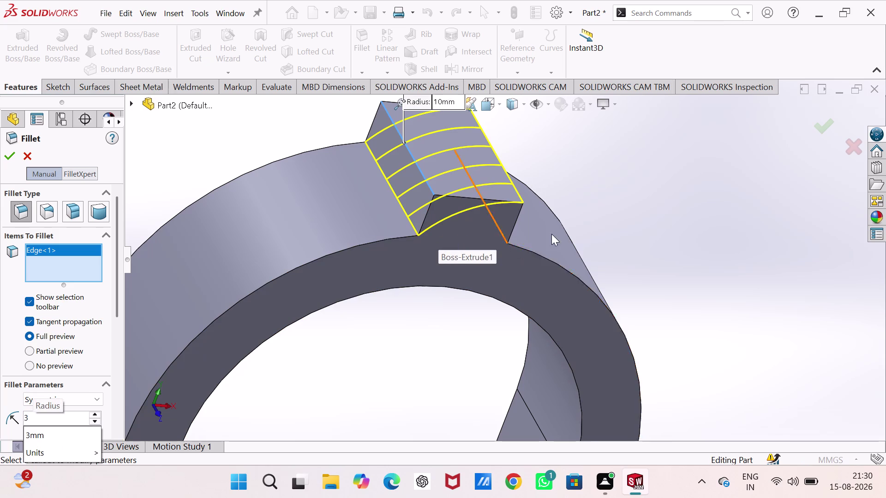
click(607, 192)
middle_drag(603, 196, 559, 199)
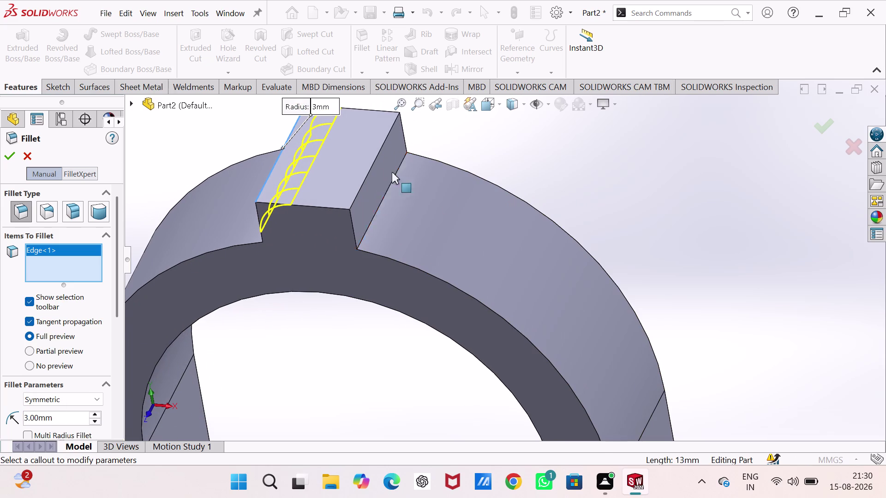
click(374, 164)
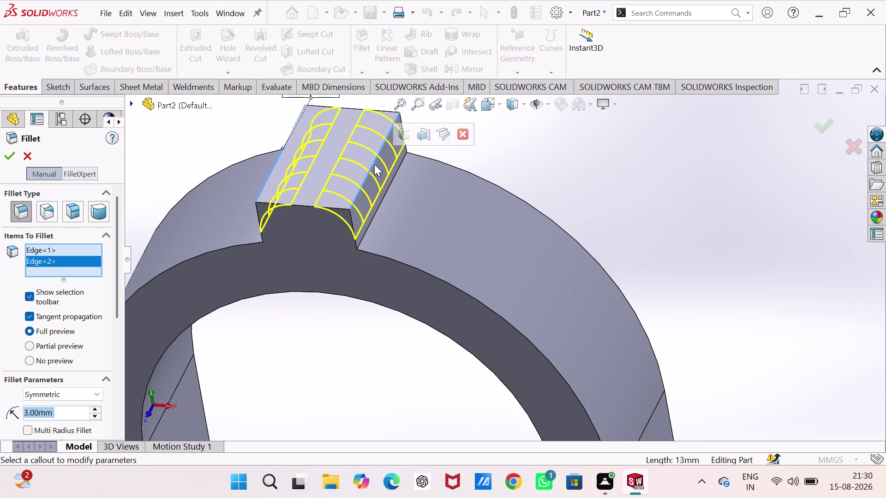
click(4, 156)
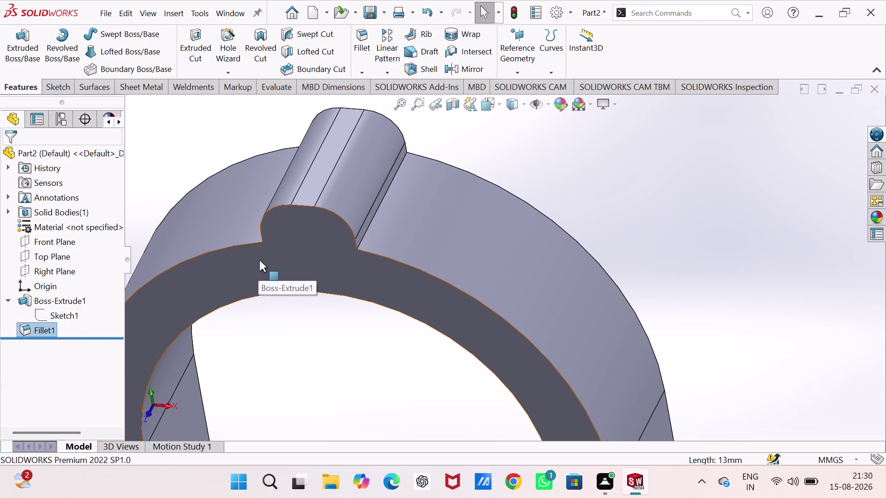
middle_drag(298, 340, 357, 335)
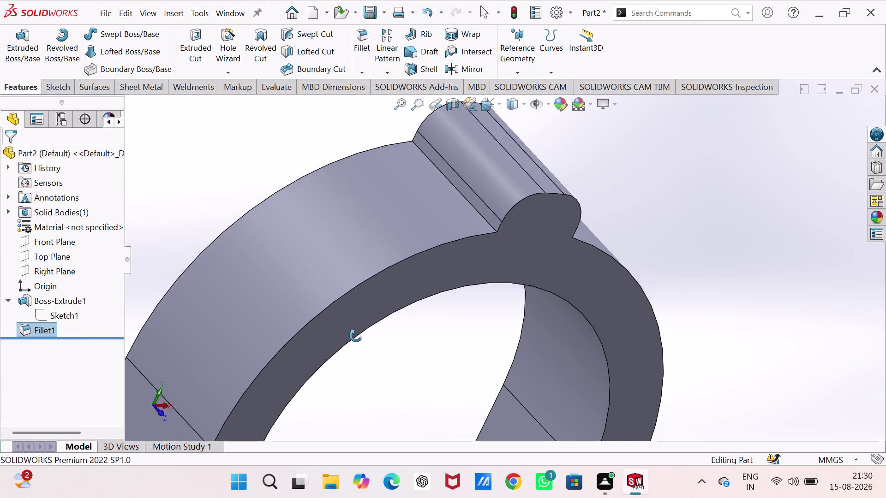
middle_drag(356, 335, 322, 351)
Start Sketch2 on the tab's flat top face and draw a small centreline circle.
click(405, 185)
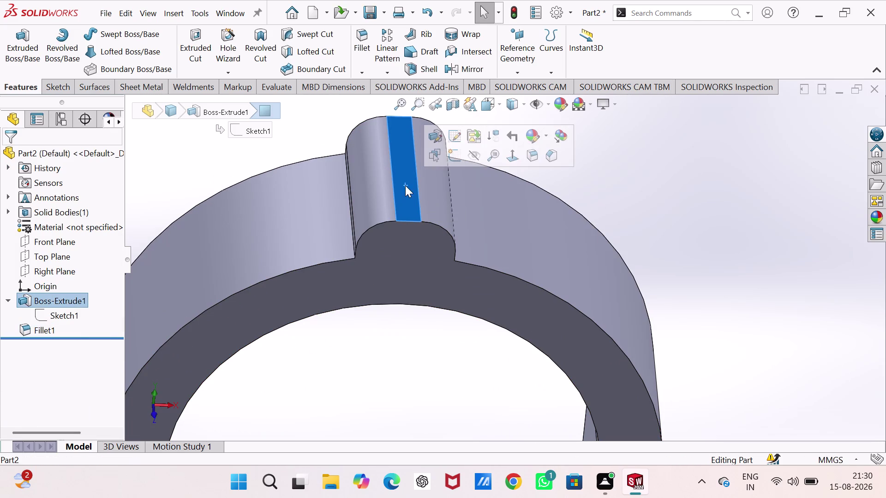
click(456, 153)
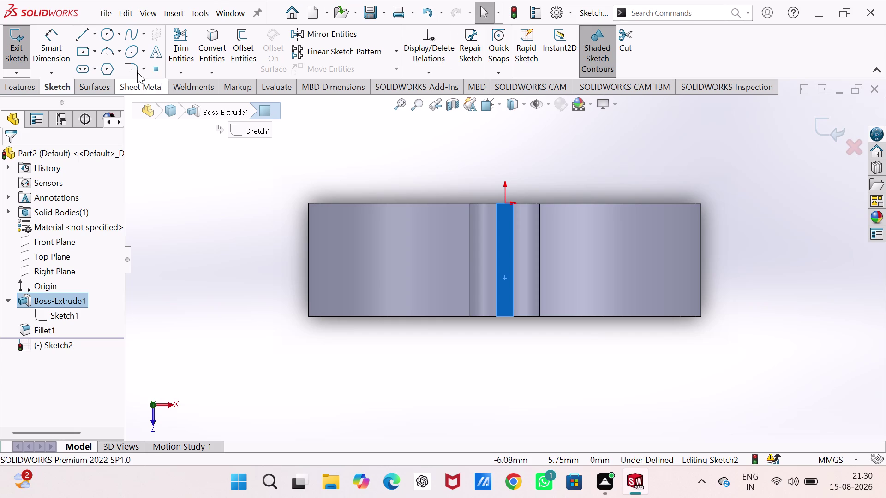
right_drag(236, 273, 328, 264)
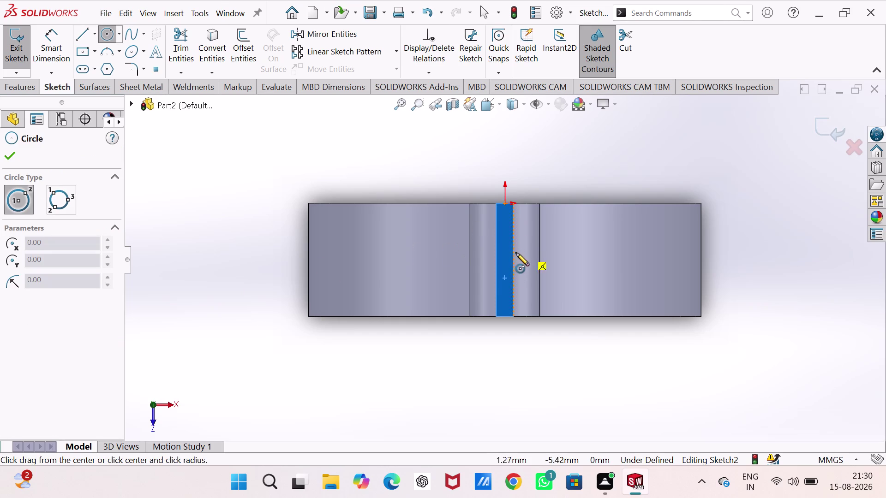
click(504, 267)
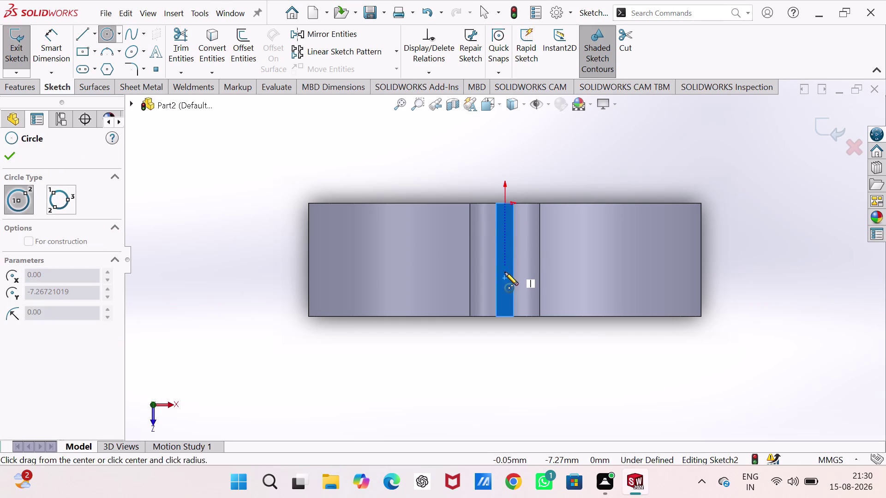
click(505, 279)
right_drag(407, 375, 371, 276)
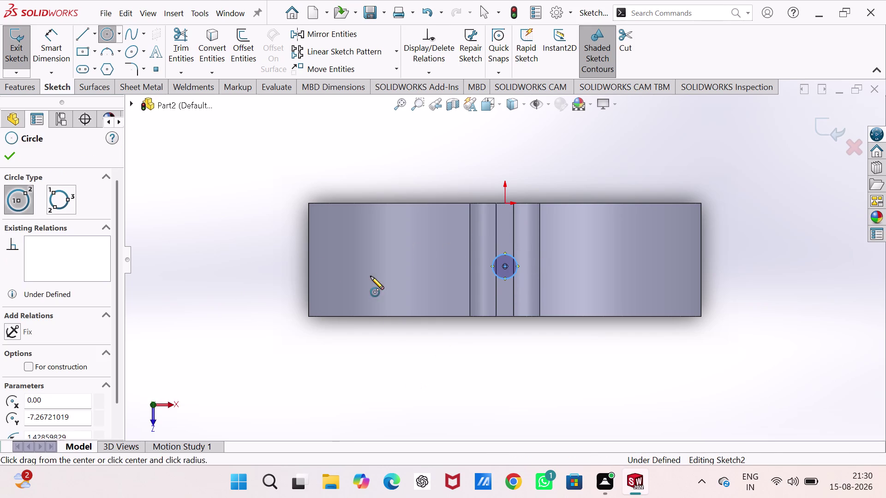
right_drag(371, 276, 371, 277)
click(511, 280)
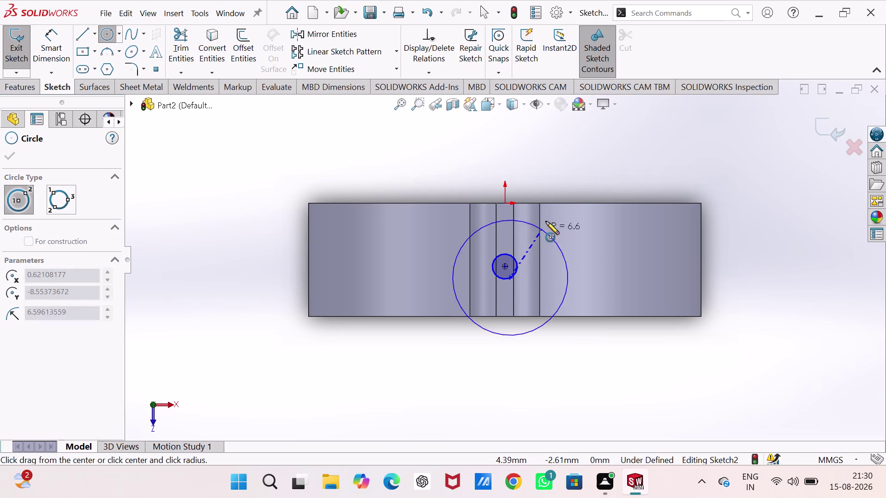
key(Escape)
key(Escape)
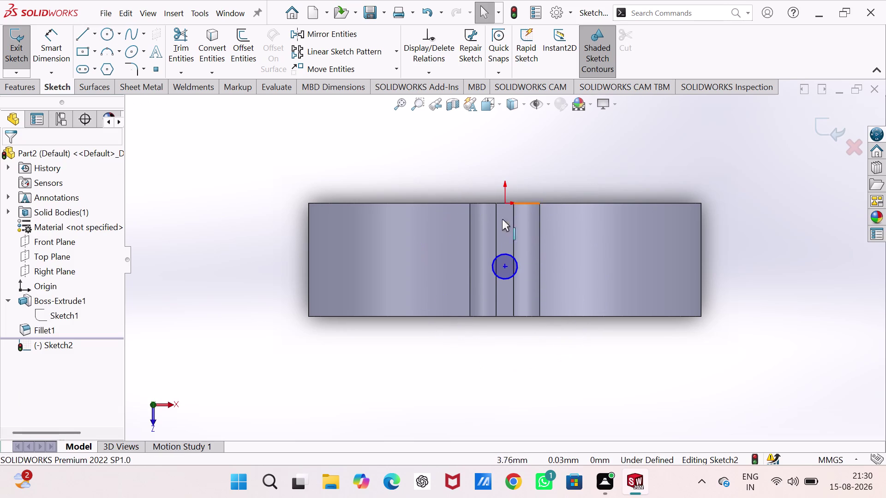
right_drag(255, 301, 221, 136)
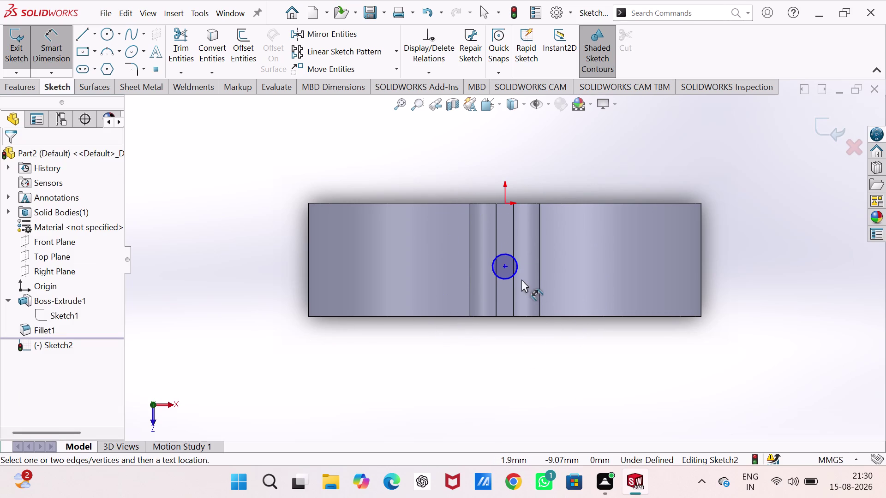
Dimension the circle's diameter to 4 mm.
drag(516, 268, 517, 261)
click(559, 161)
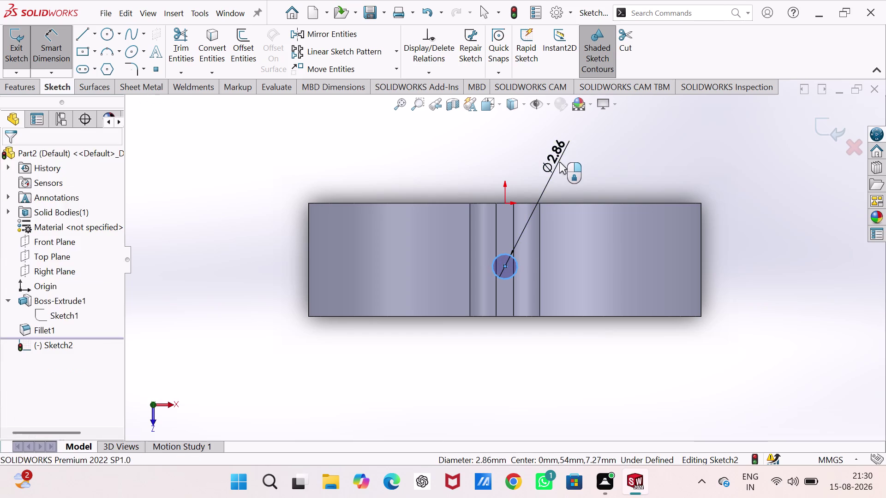
key(4)
key(Return)
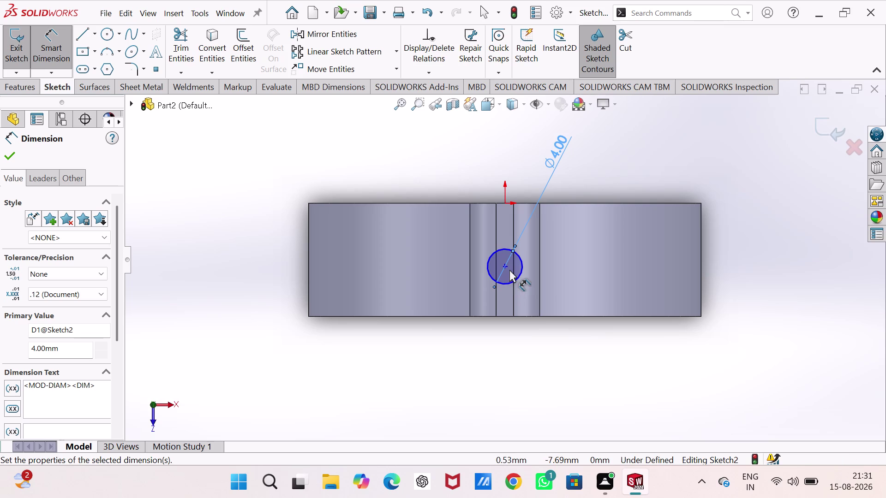
Try dimensioning the circle centre 6 mm from the top edge.
click(504, 267)
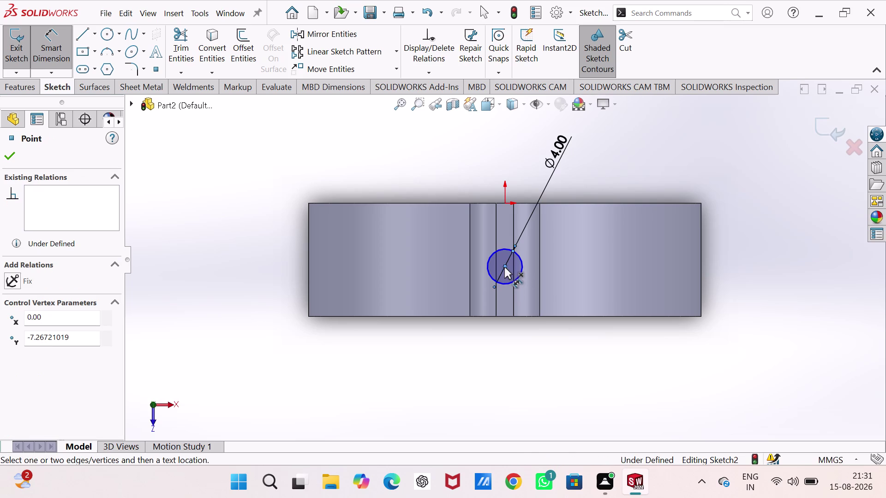
click(502, 314)
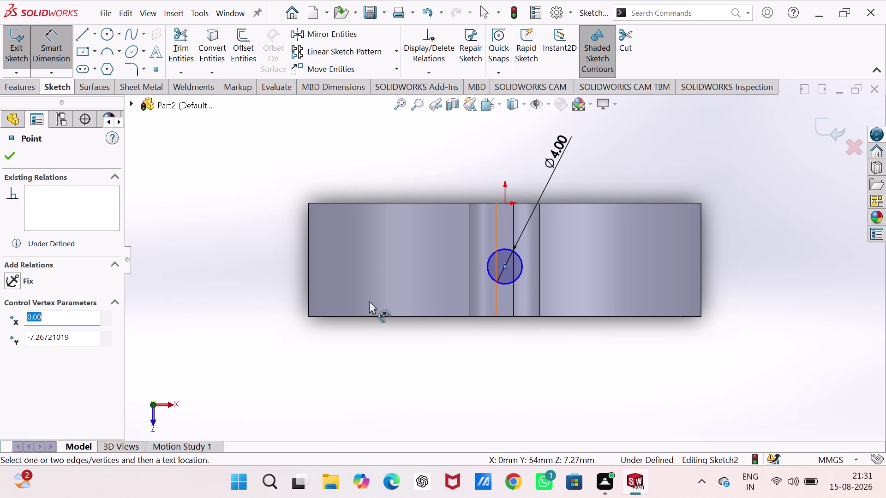
click(506, 265)
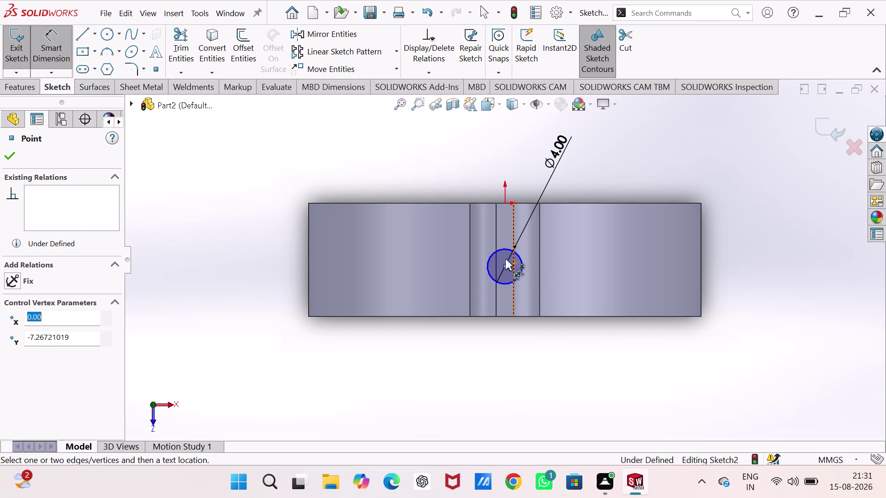
click(505, 204)
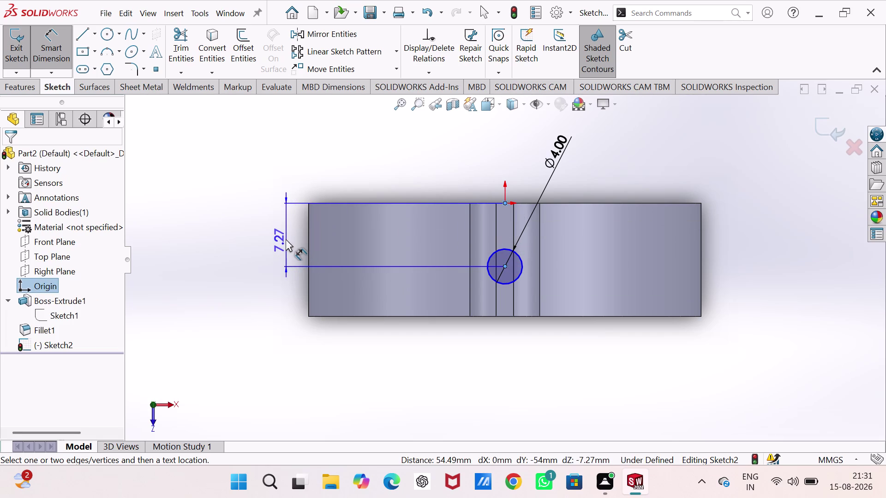
click(286, 239)
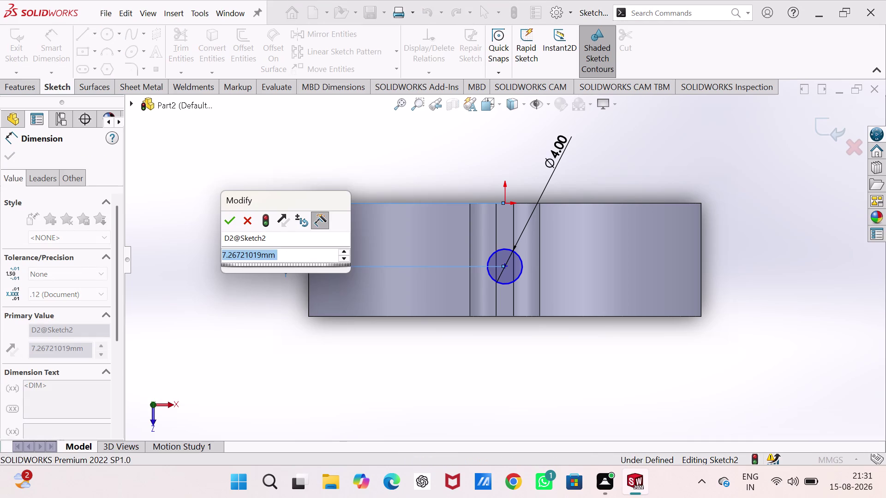
key(6)
key(Return)
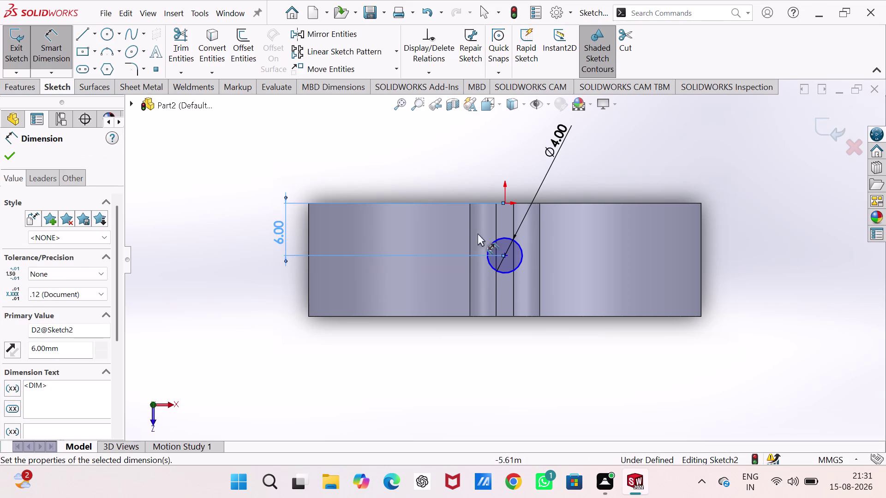
click(505, 255)
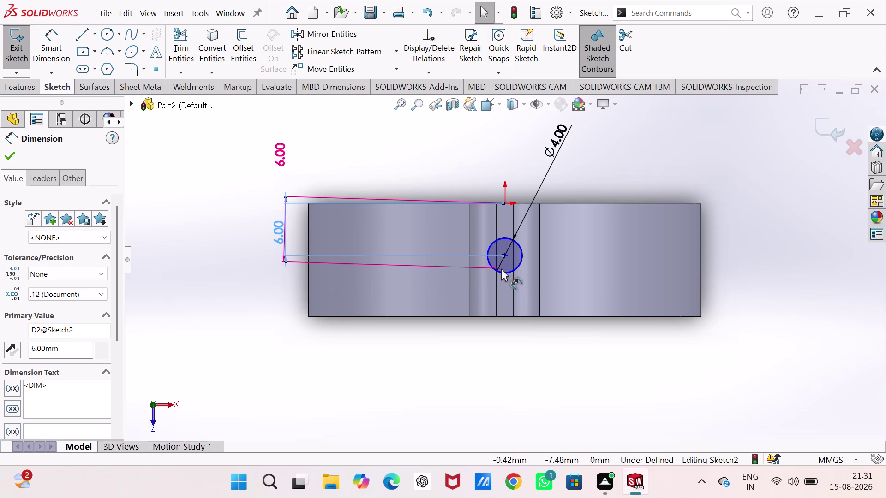
key(Escape)
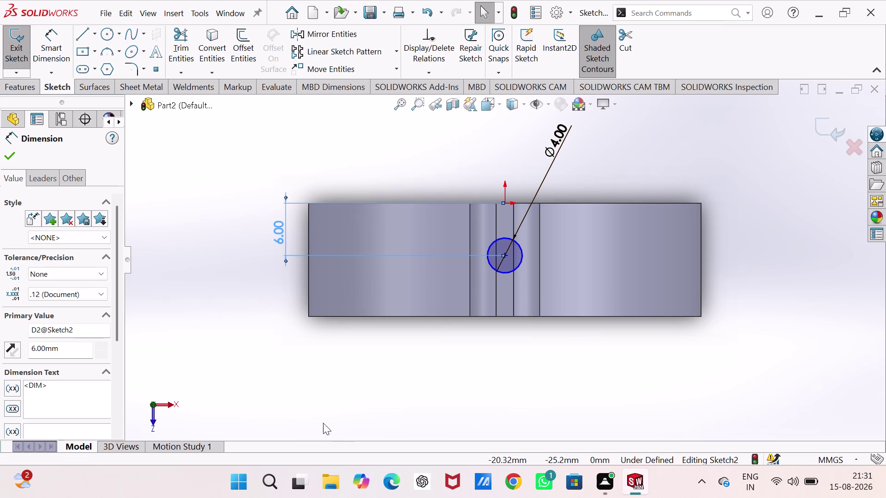
Dimension the circle centre 23 mm from the left edge and delete the leftover vertical dimension.
right_drag(240, 353, 194, 177)
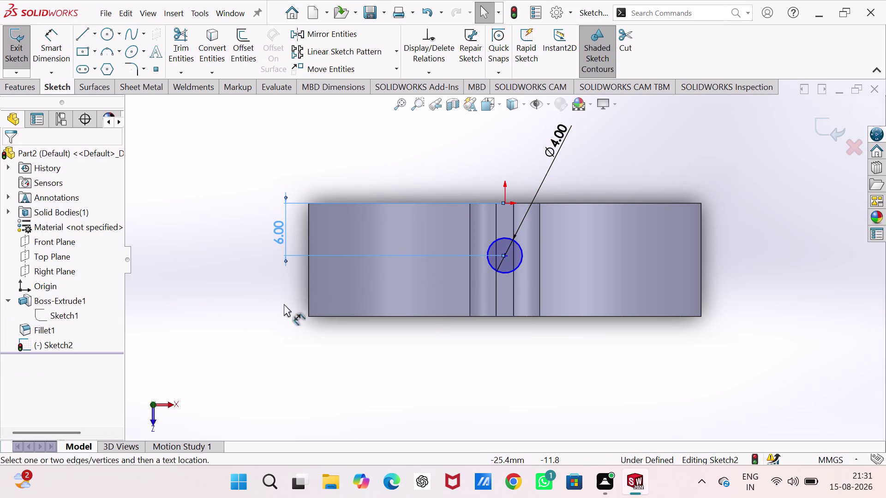
click(307, 298)
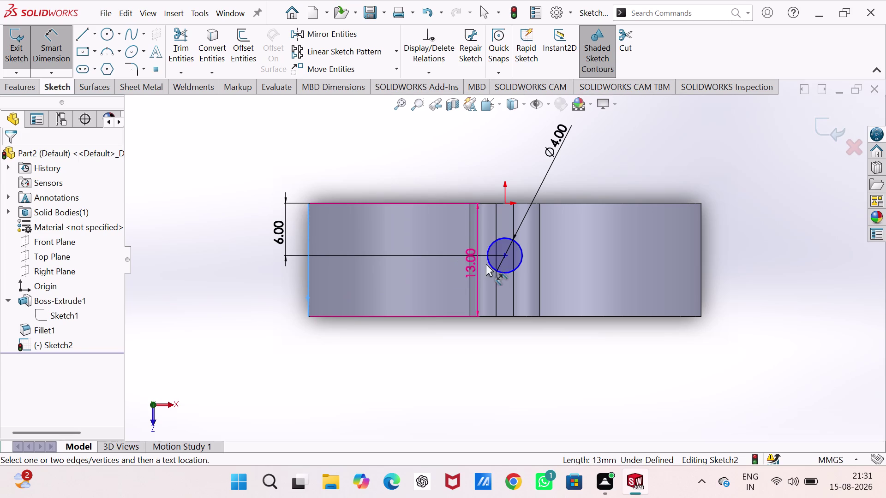
click(504, 253)
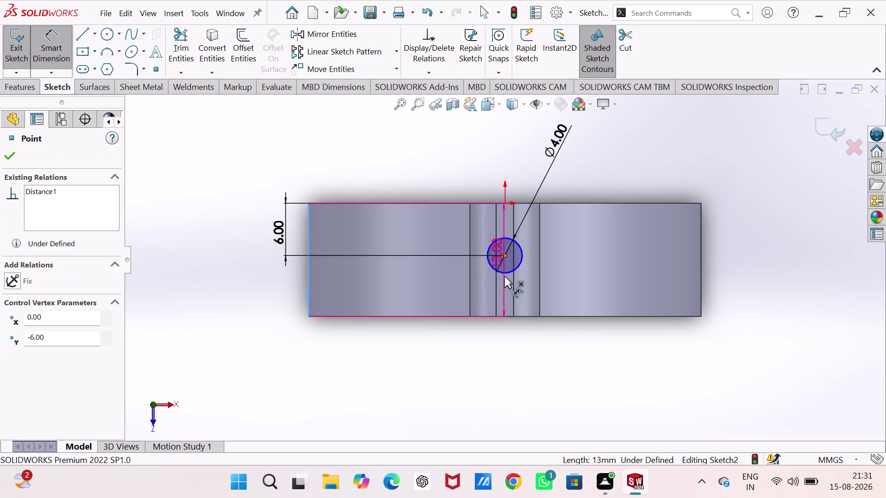
click(421, 347)
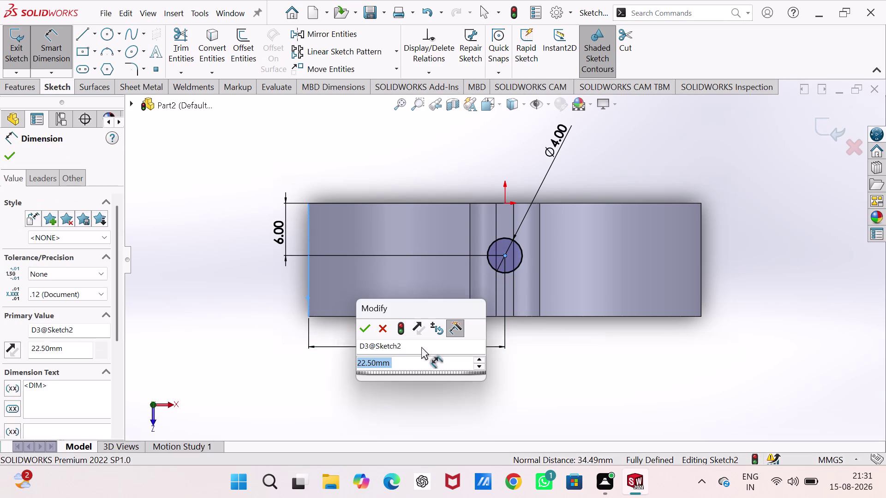
text(23)
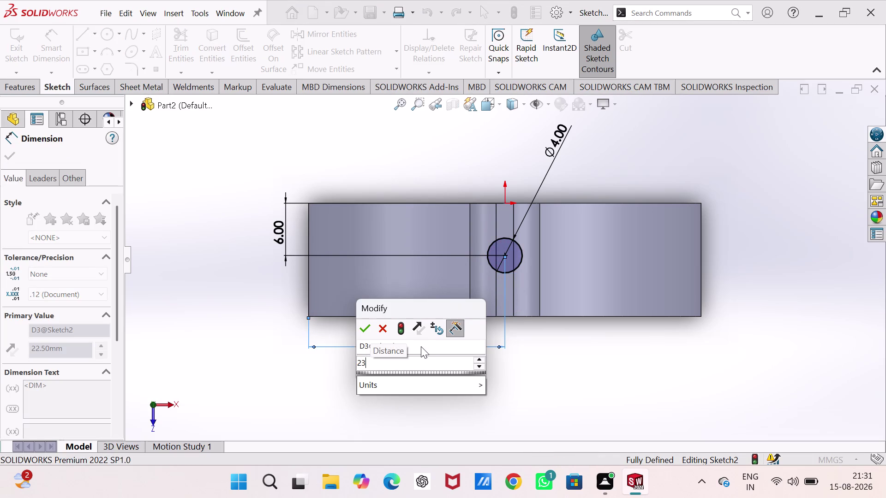
key(Return)
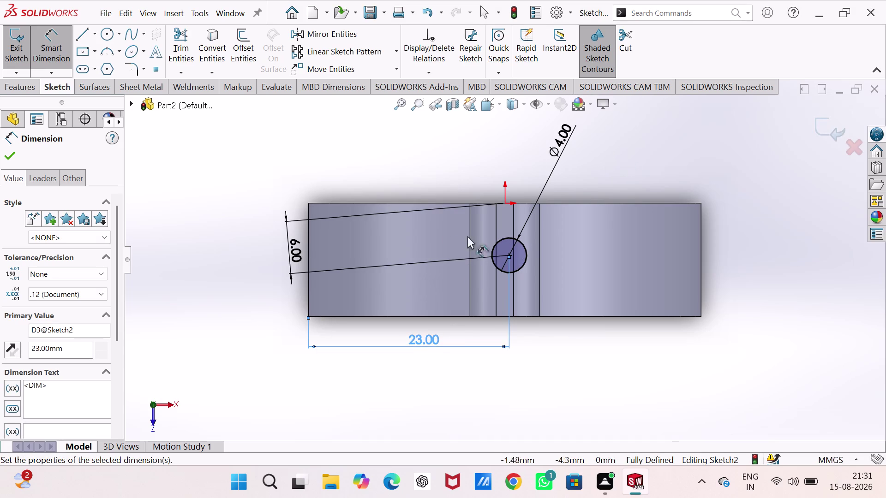
key(Escape)
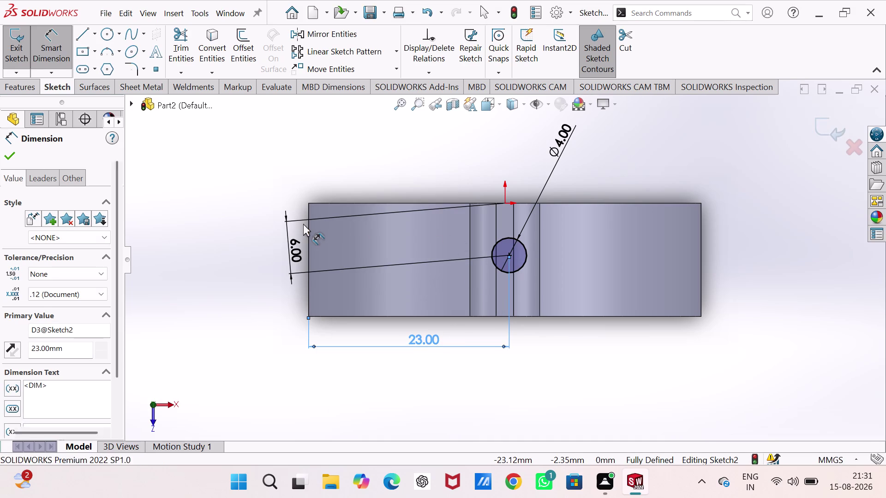
click(285, 244)
key(Delete)
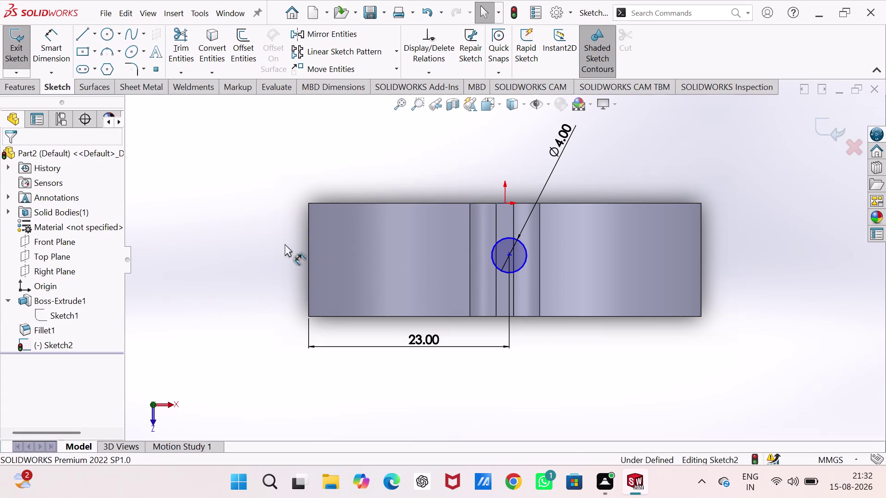
right_drag(253, 252, 239, 153)
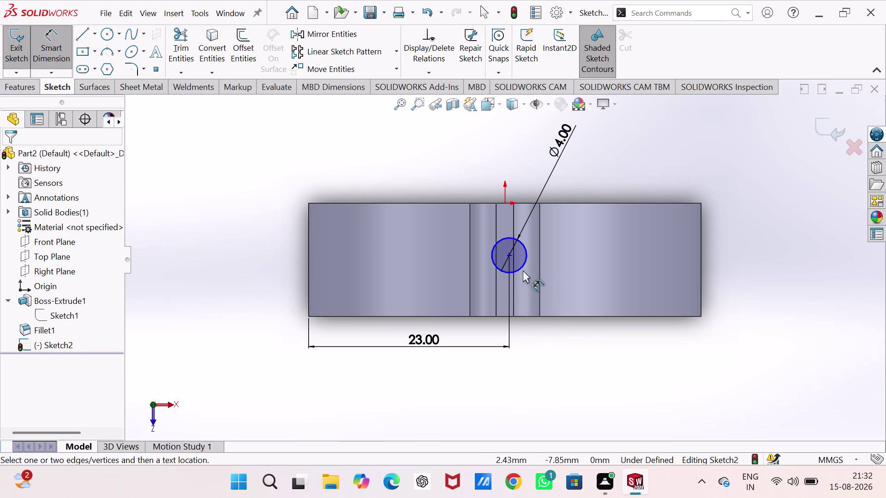
Dimension the circle centre 6 mm below the top edge and exit Sketch2.
click(508, 255)
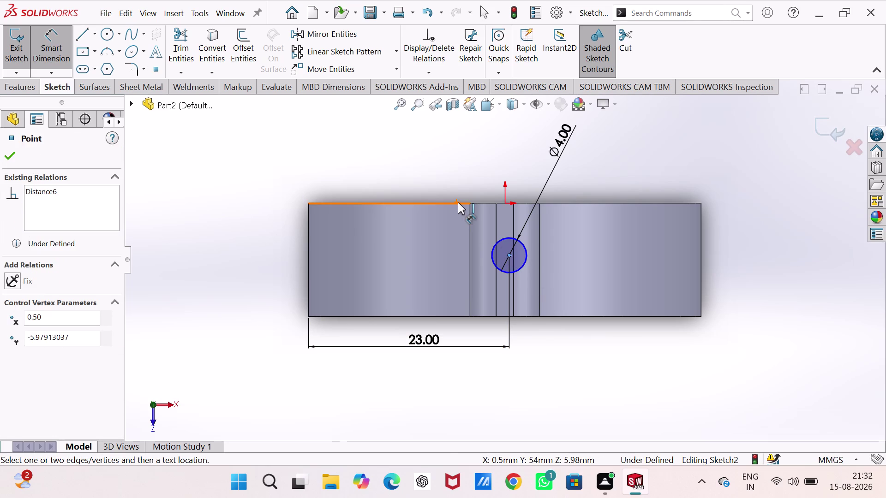
click(457, 203)
click(278, 225)
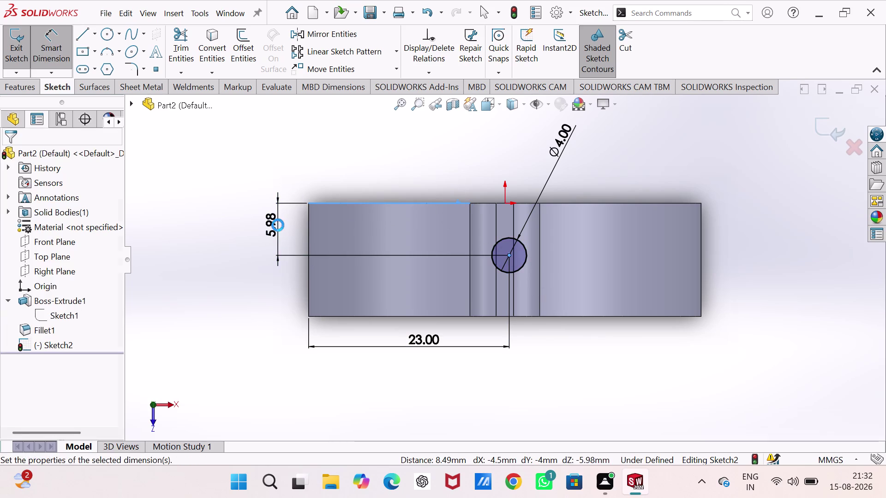
key(6)
key(Return)
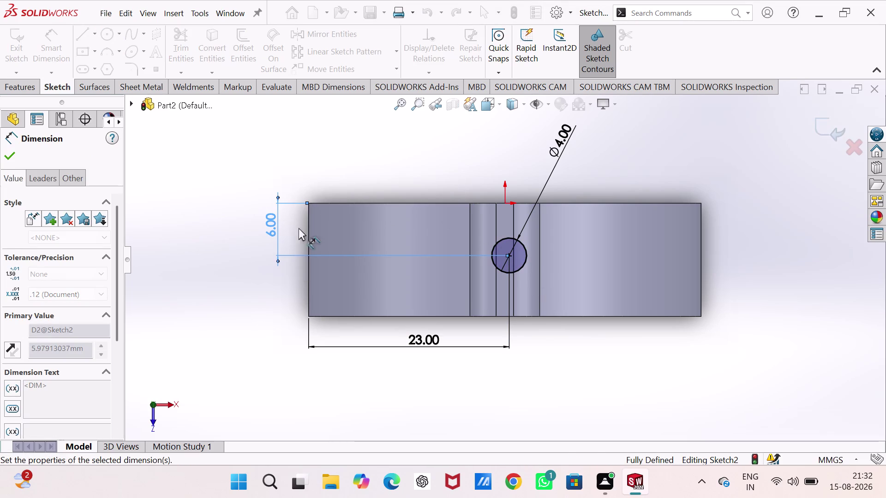
click(478, 166)
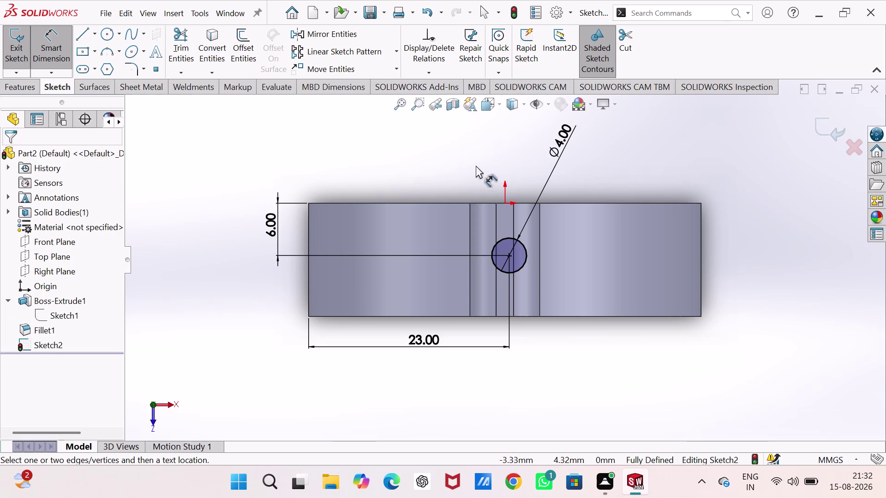
click(820, 125)
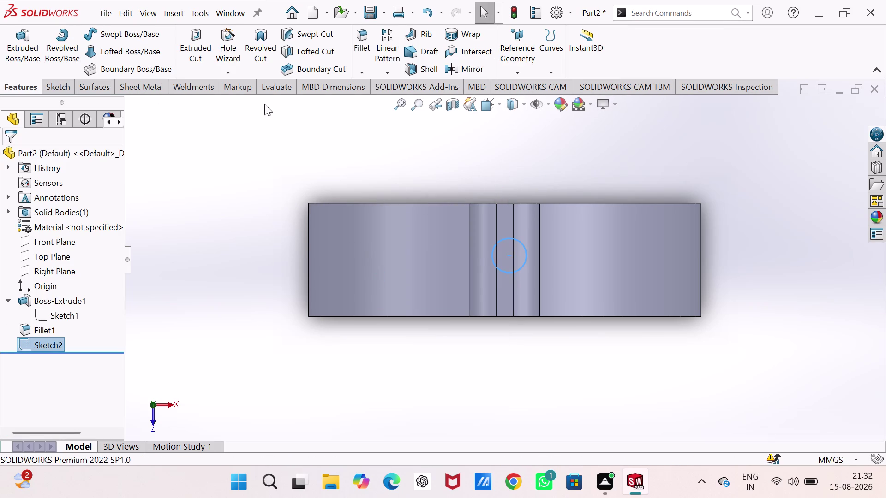
Cut the circle 23 mm deep as Cut-Extrude1.
click(196, 41)
scroll(down, 3)
middle_drag(260, 235, 237, 165)
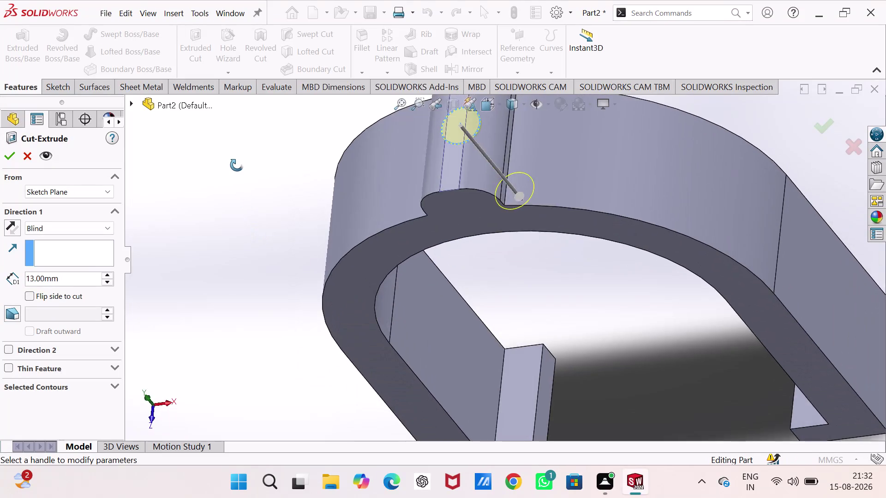
middle_drag(237, 166, 270, 120)
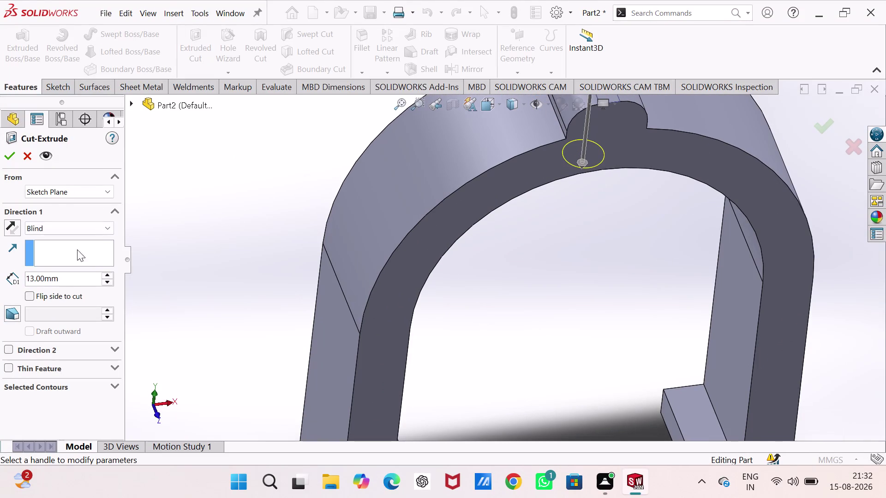
click(108, 276)
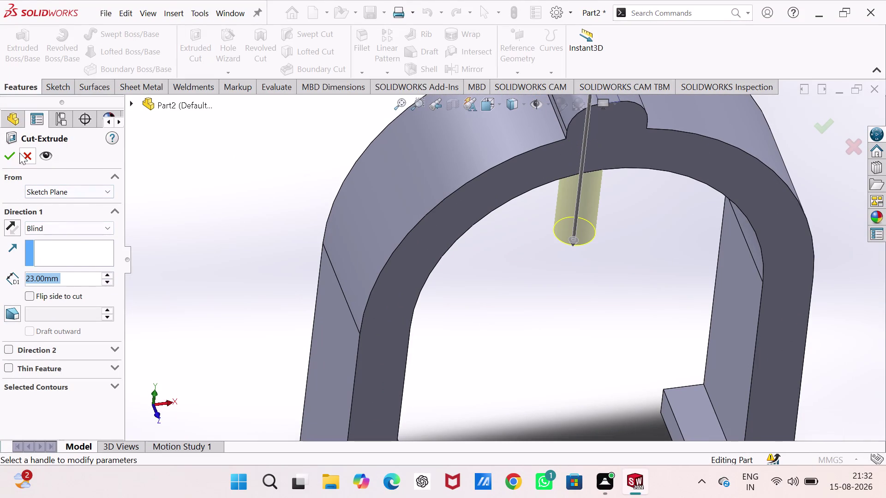
click(16, 158)
Zoom and orbit around the part to inspect the new 4 mm hole.
scroll(up, 3)
scroll(up, 3)
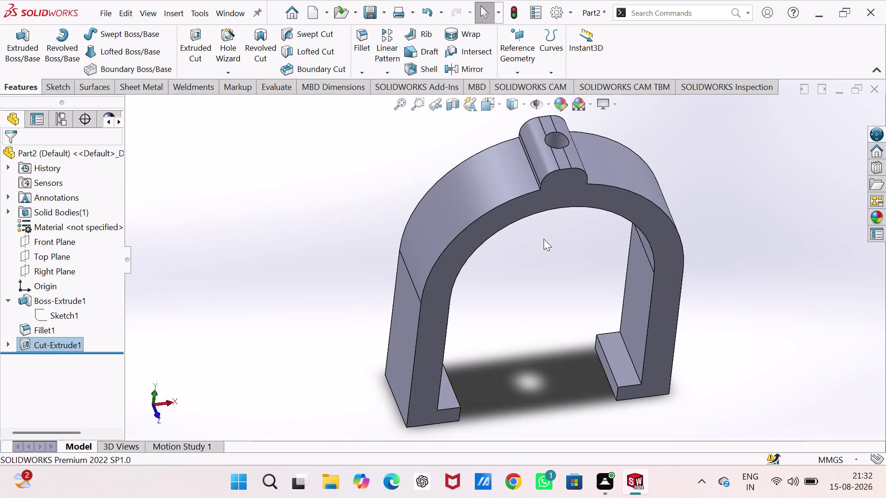
scroll(down, 3)
scroll(up, 3)
scroll(down, 3)
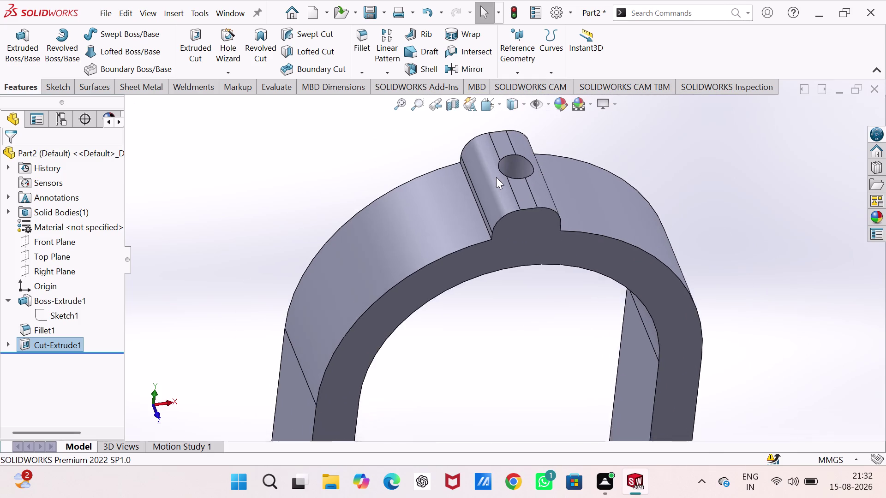
scroll(down, 3)
scroll(down, 3)
scroll(up, 3)
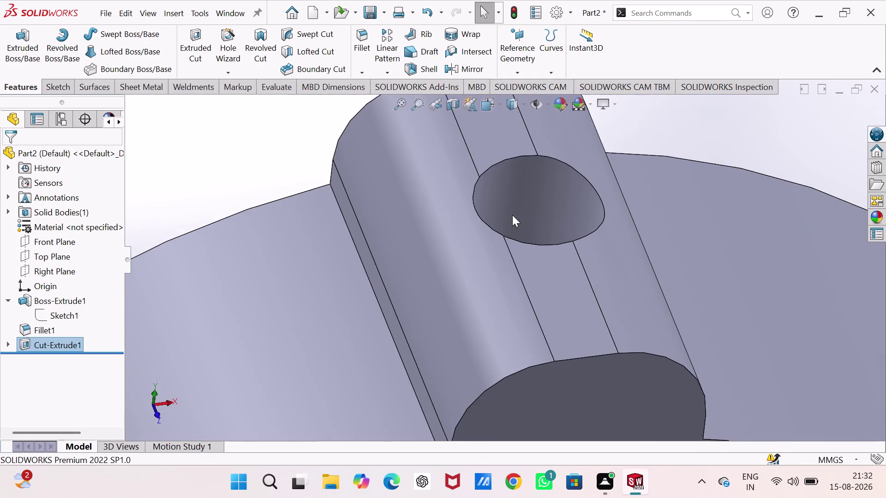
scroll(up, 3)
scroll(up, 3)
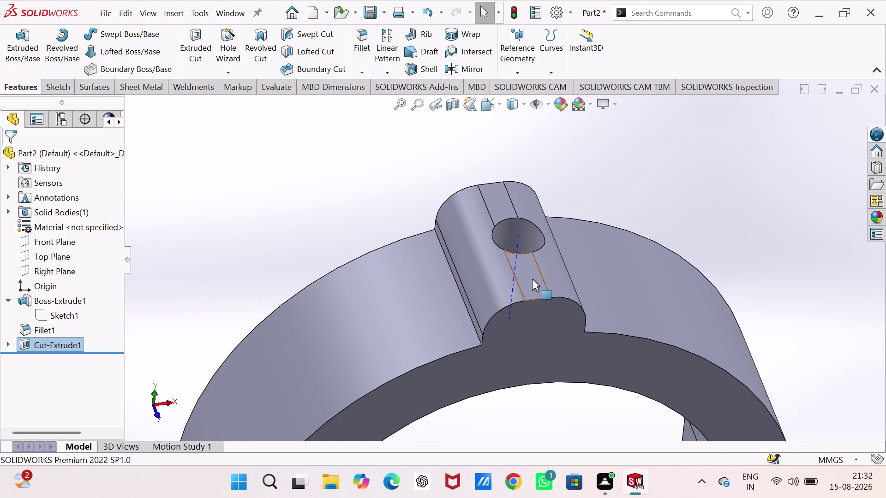
scroll(up, 3)
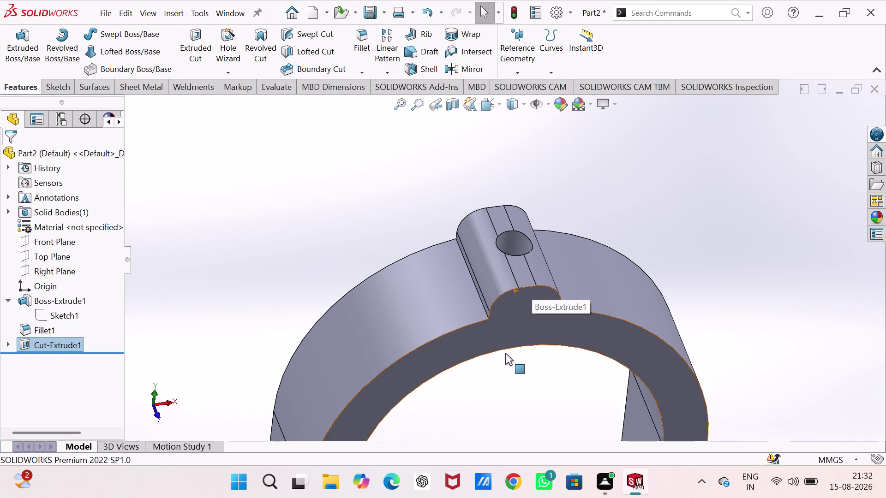
middle_drag(505, 353, 495, 152)
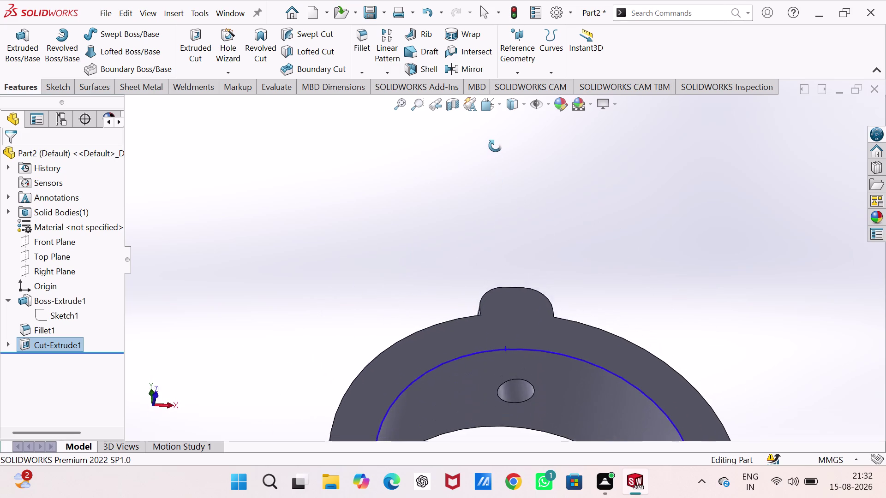
middle_drag(495, 153, 538, 455)
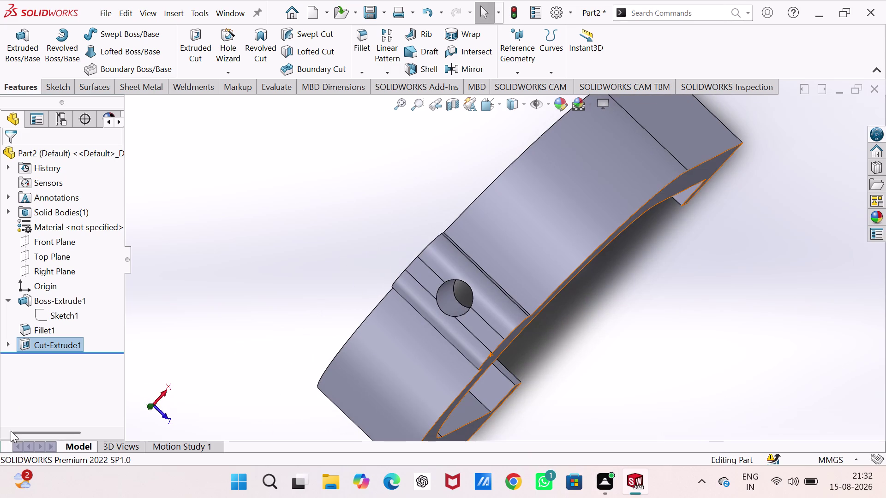
right_click(103, 231)
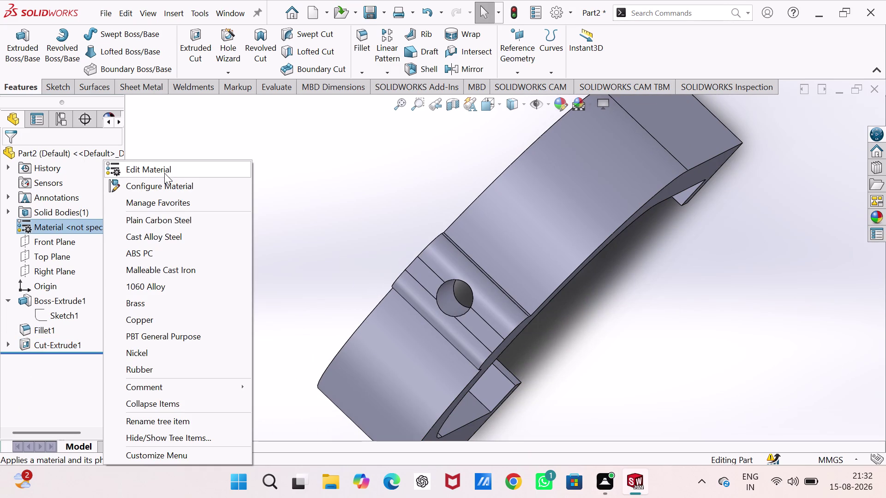
Apply Gray Cast Iron from the Iron material library to the part.
click(164, 173)
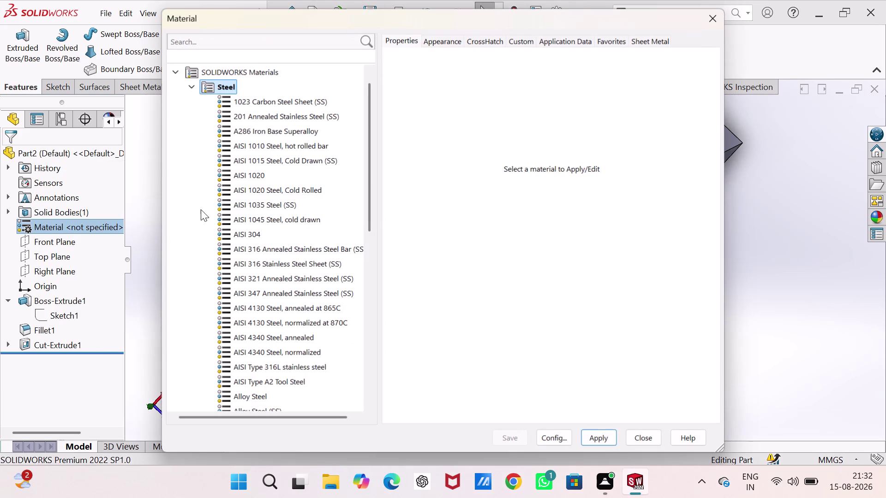
scroll(down, 3)
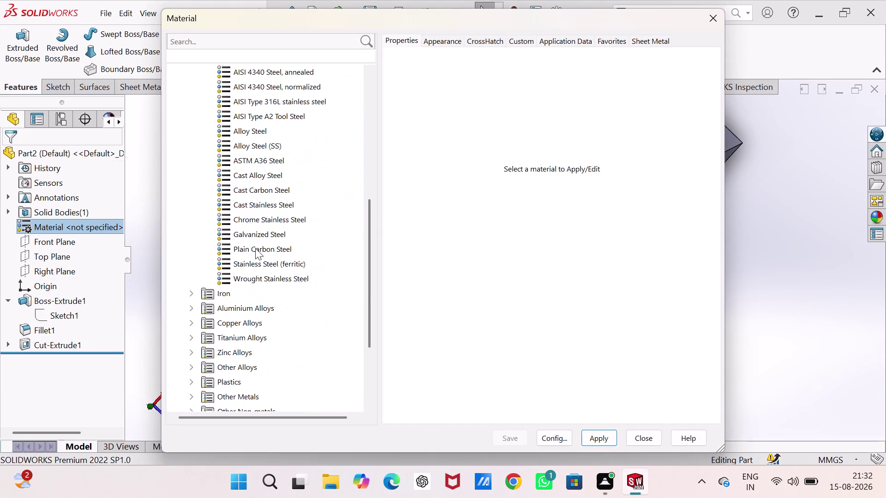
click(255, 241)
click(226, 293)
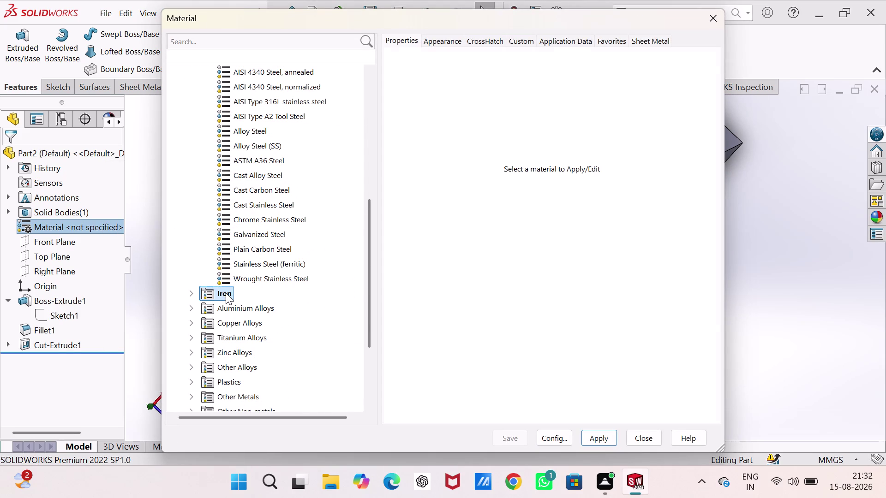
click(195, 296)
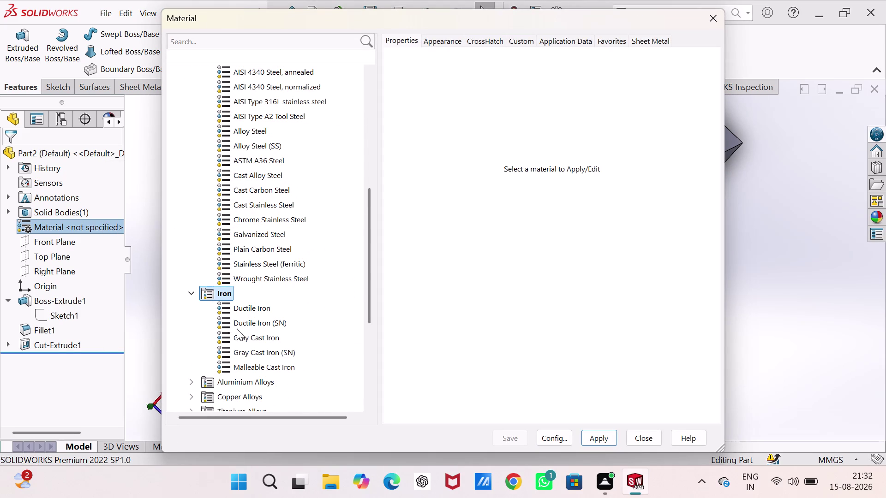
click(257, 326)
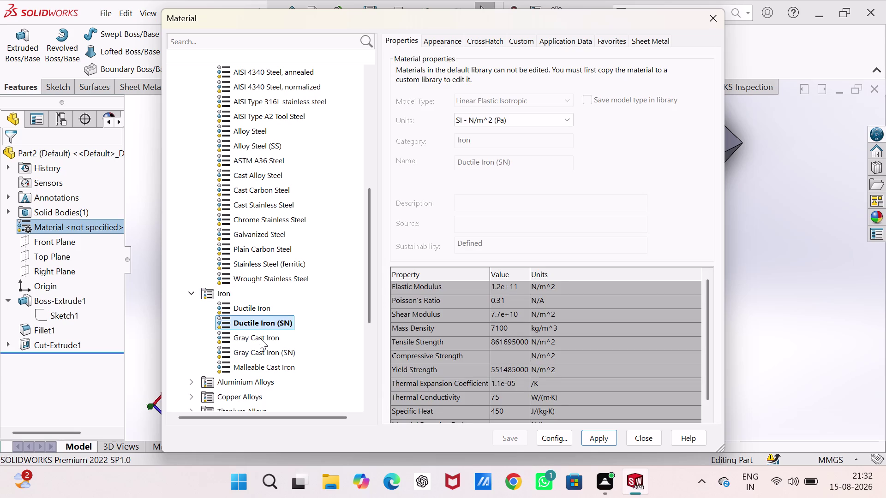
click(260, 338)
click(607, 437)
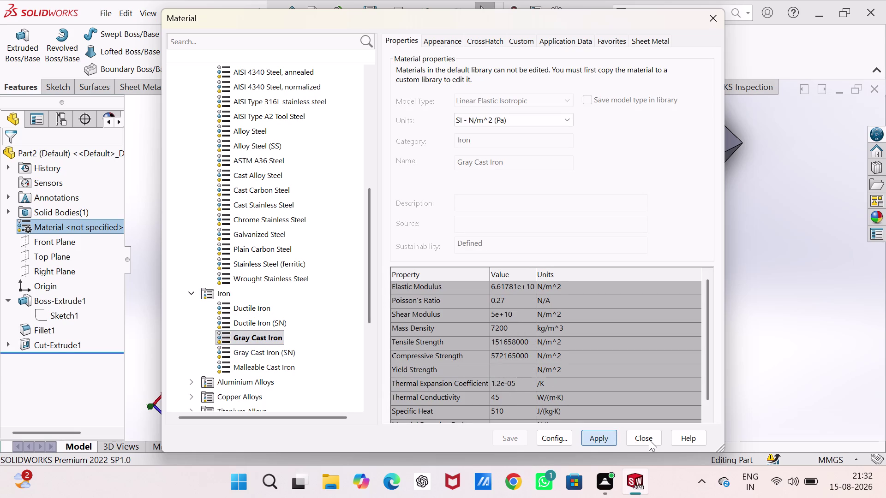
click(651, 440)
click(632, 335)
middle_drag(631, 334, 596, 266)
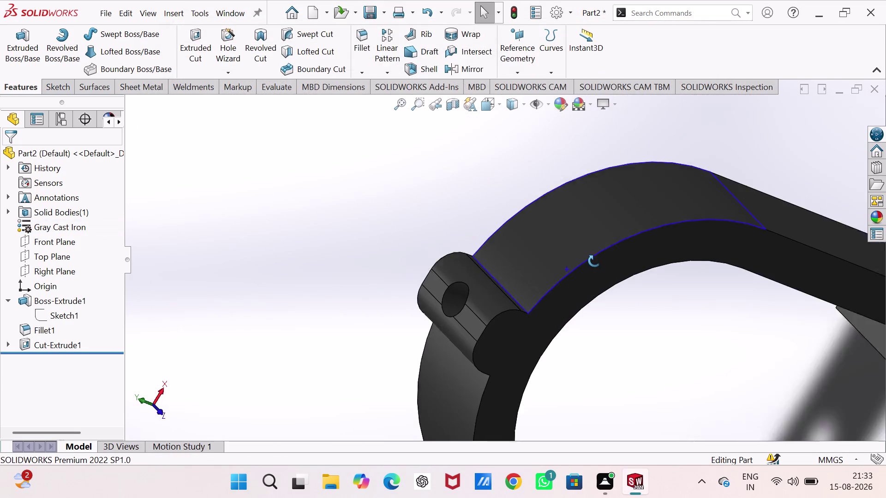
middle_drag(596, 266, 593, 258)
Save the clamp part as 'u clamp' and start a new blank part.
key(ctrl+s)
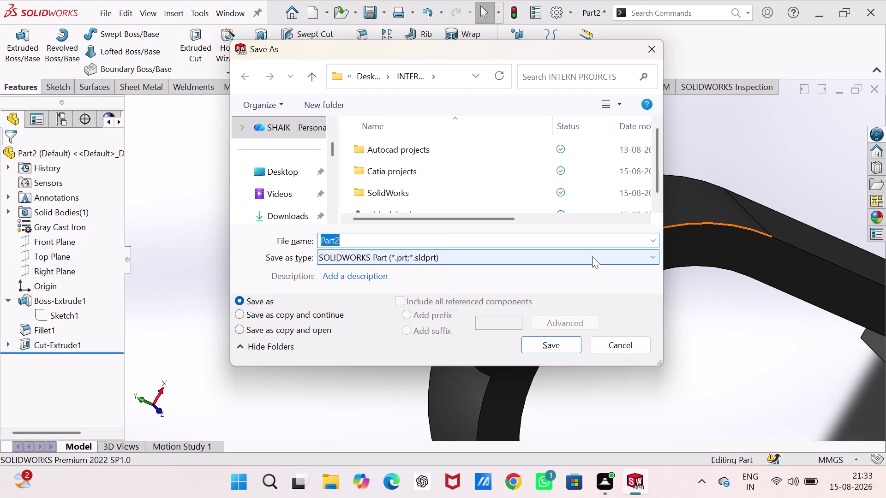
text(u)
key(space)
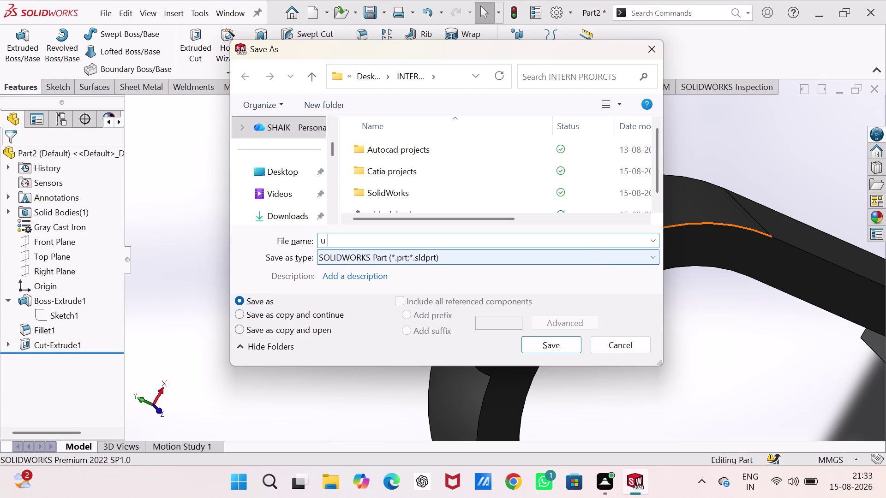
text(clam)
text(o)
key(BackSpace)
key(p)
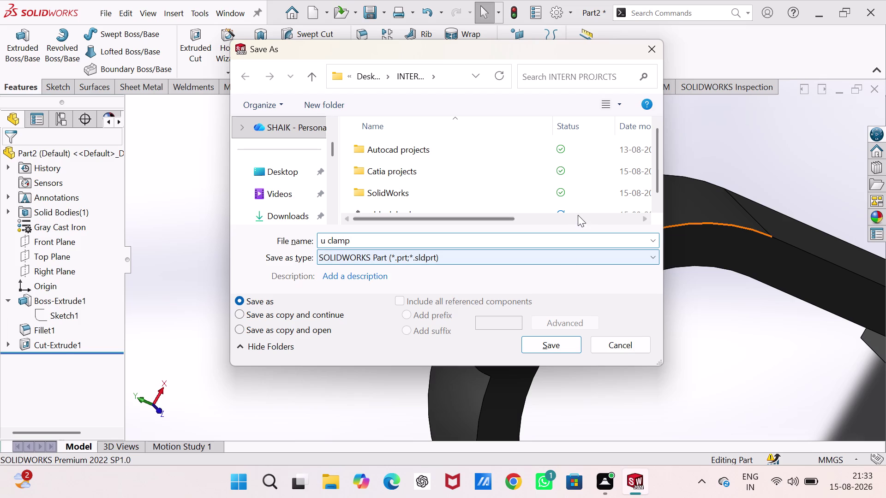
scroll(down, 3)
scroll(down, 3)
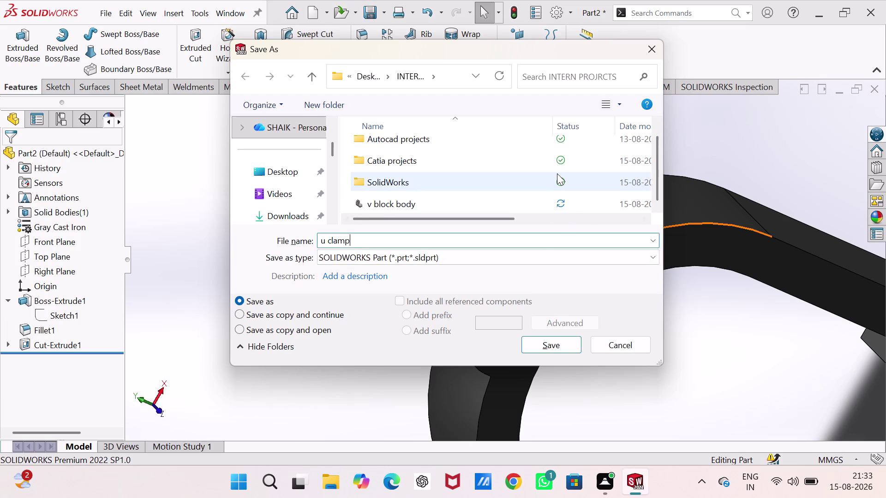
key(Return)
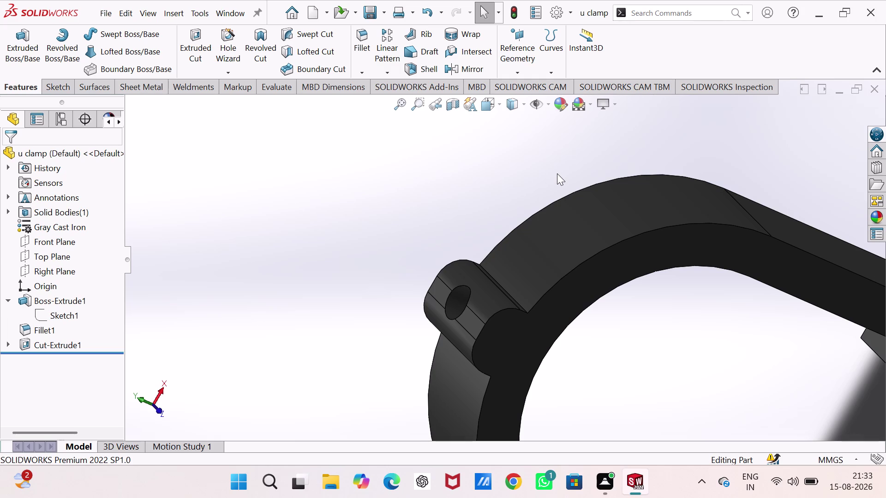
key(ctrl+n)
key(Return)
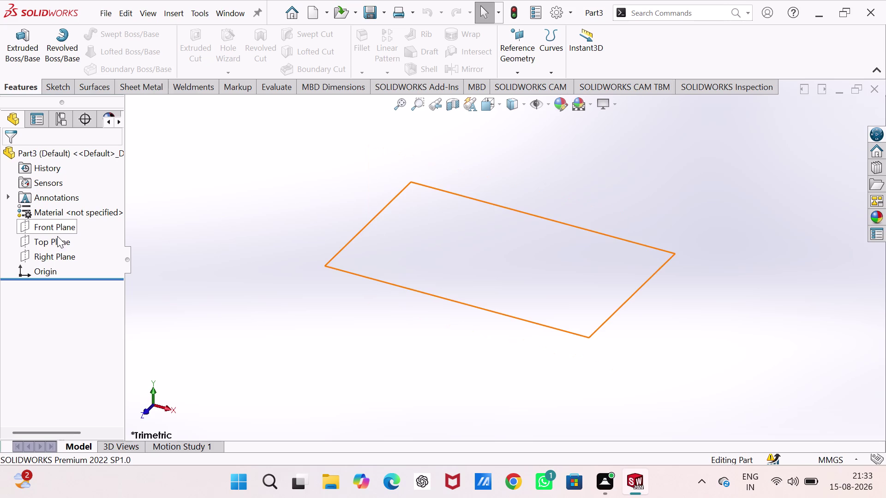
Start a sketch on the Top Plane and draw a circle centred on the origin.
click(58, 237)
click(73, 216)
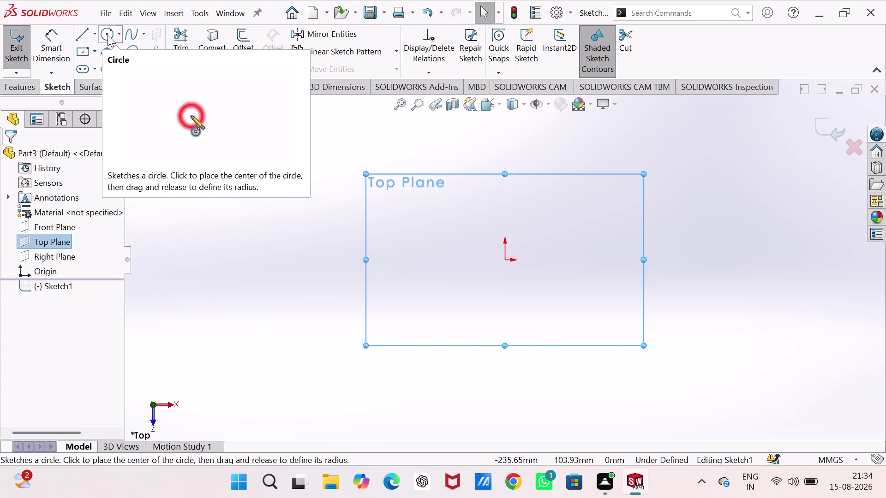
right_click(72, 230)
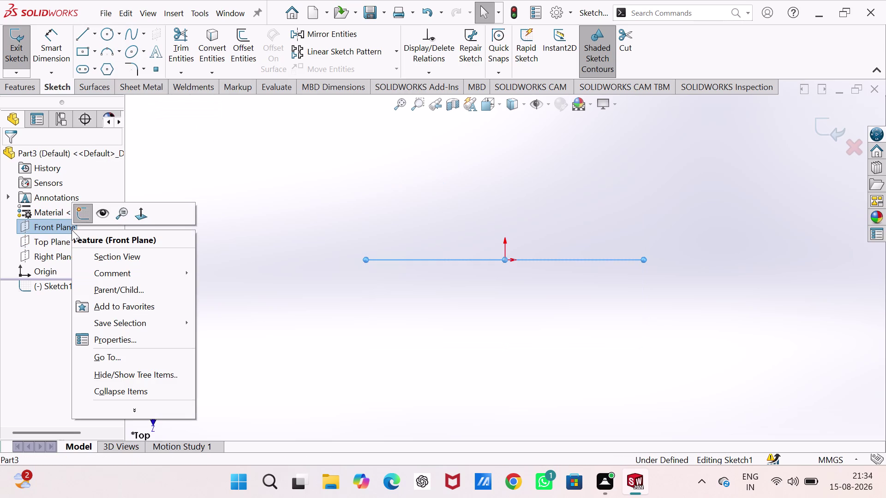
click(239, 182)
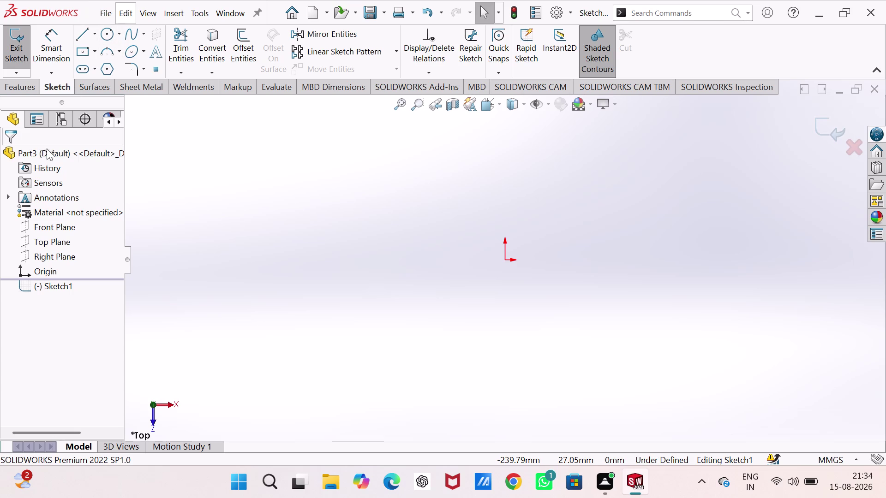
click(108, 34)
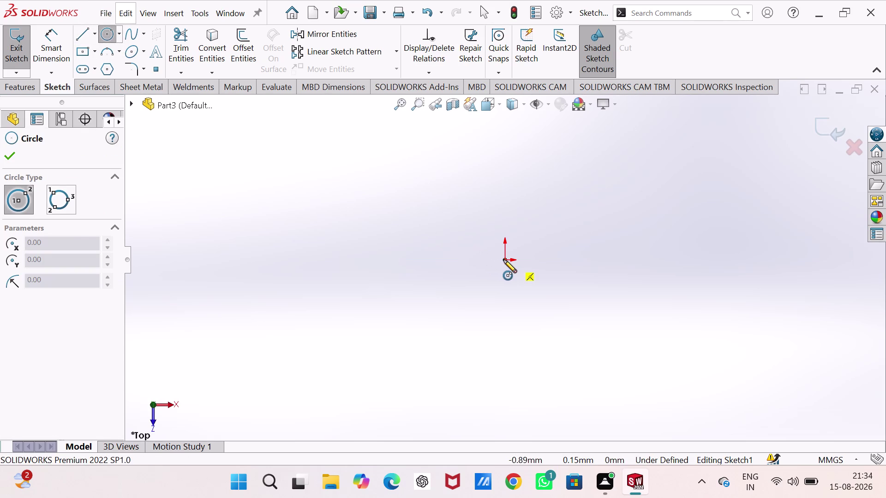
click(503, 259)
click(539, 320)
Dimension the circle to 10 mm diameter and exit the sketch.
right_drag(627, 345, 661, 228)
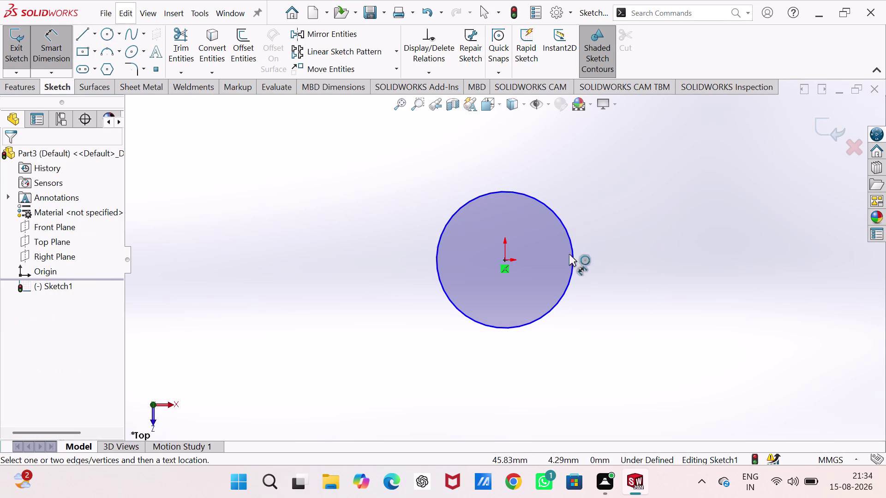
click(572, 252)
click(620, 197)
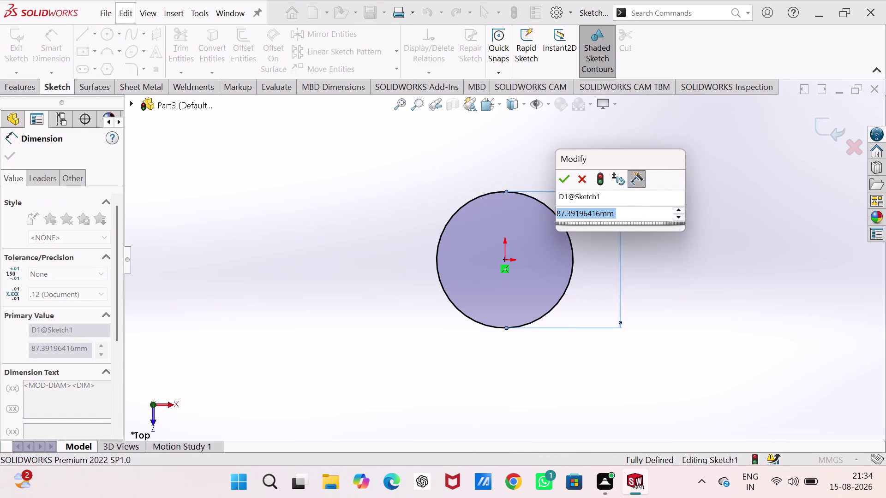
text(10)
key(Return)
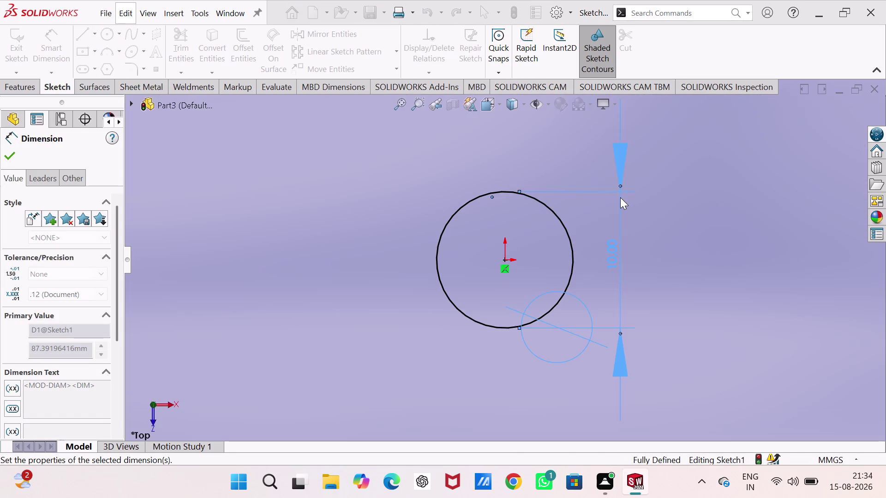
click(18, 58)
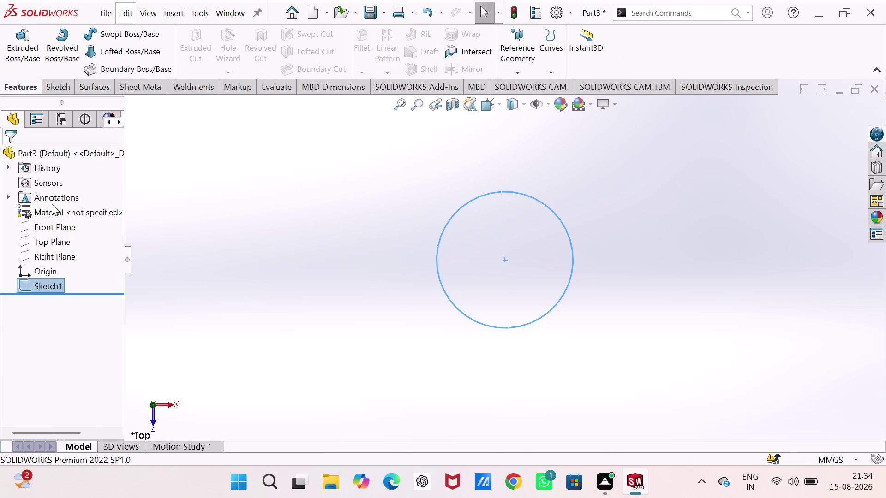
click(20, 39)
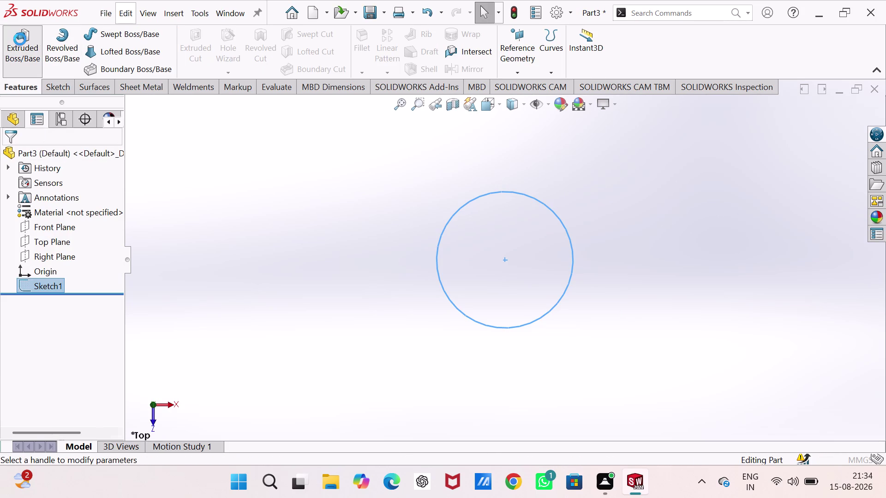
Extrude the 10 mm circle 13 mm as Boss-Extrude1, then select the cylinder's bottom face.
key(1)
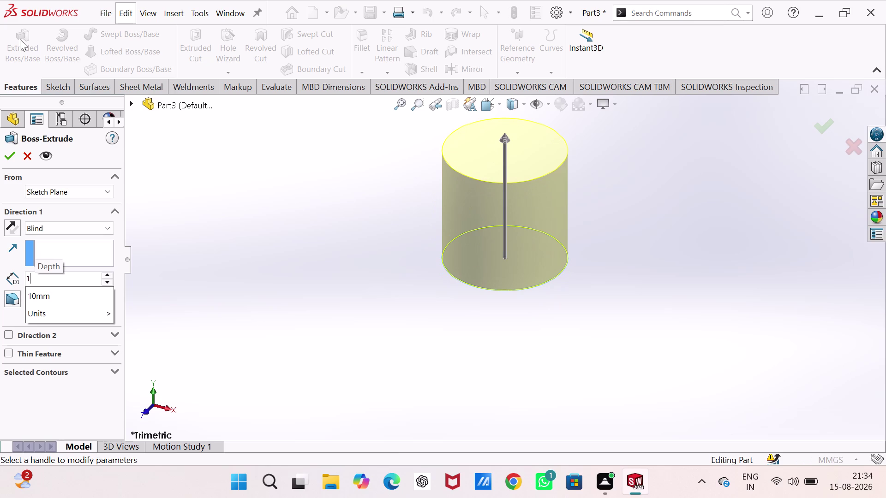
key(3)
key(Return)
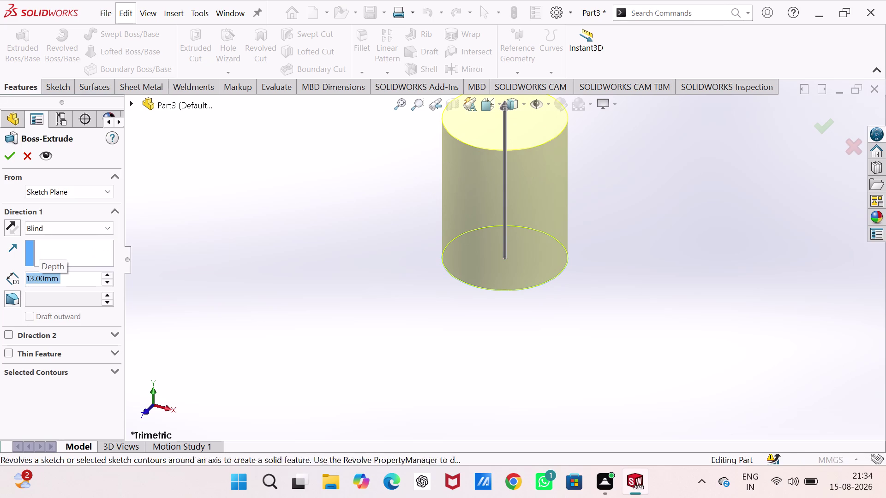
click(5, 155)
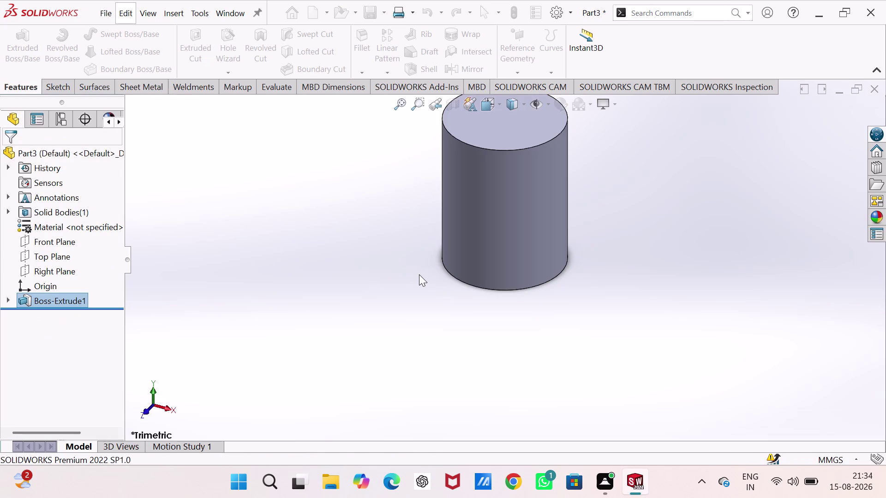
middle_drag(419, 275, 420, 131)
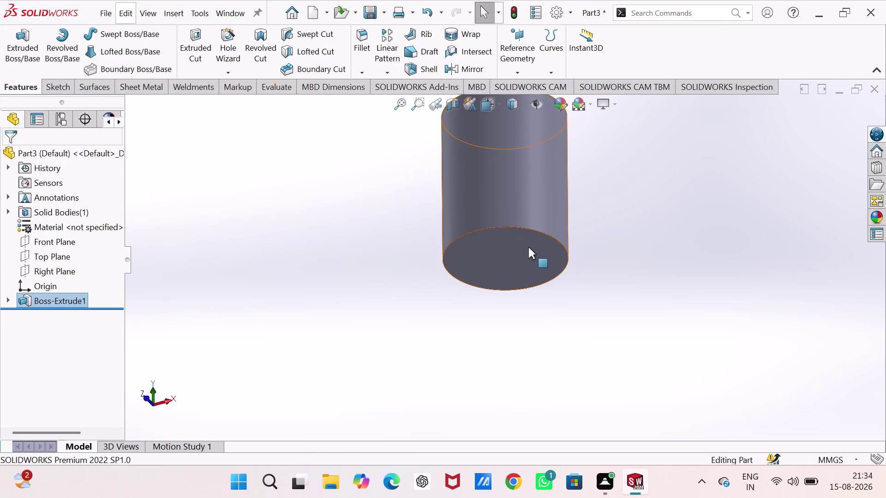
click(528, 248)
Start a sketch on the bottom face and draw a circle centred on the origin.
click(573, 214)
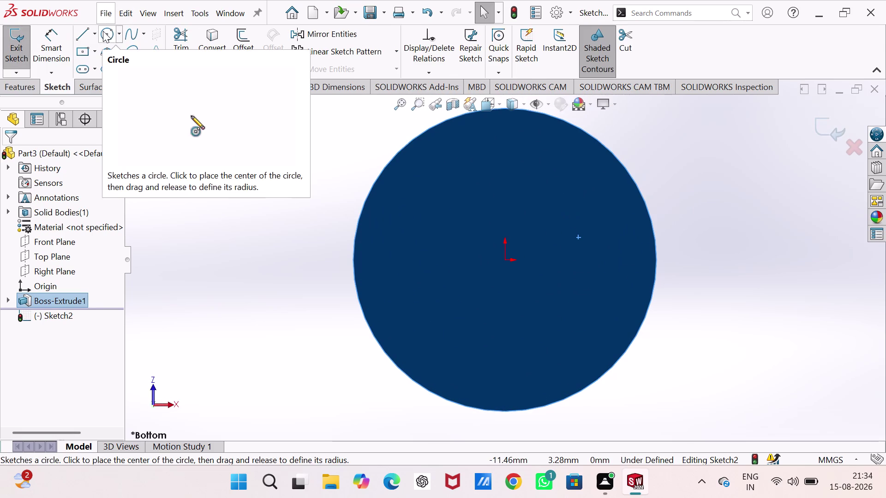
click(103, 31)
click(506, 262)
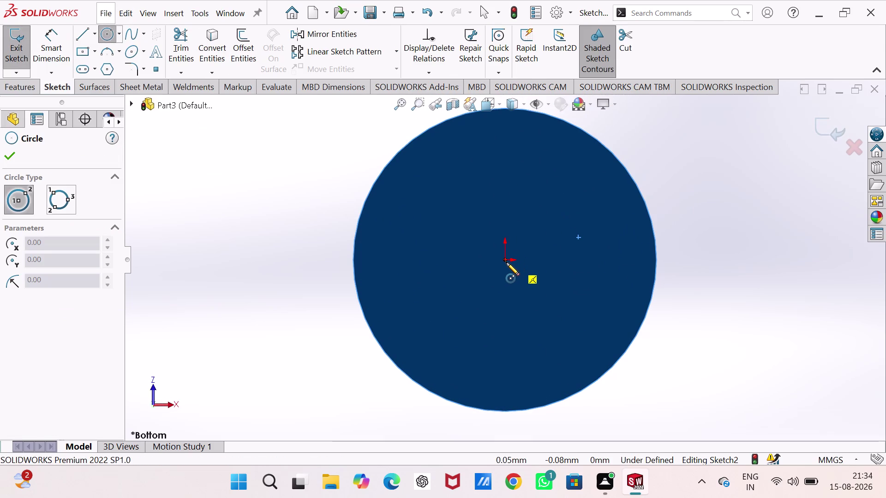
click(519, 319)
Dimension the small circle to 4 mm diameter and exit the sketch.
right_drag(715, 343, 728, 187)
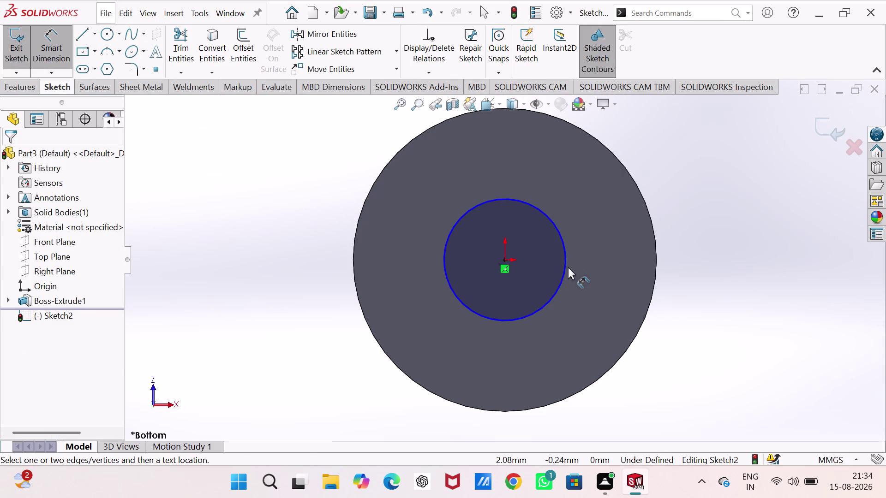
click(568, 267)
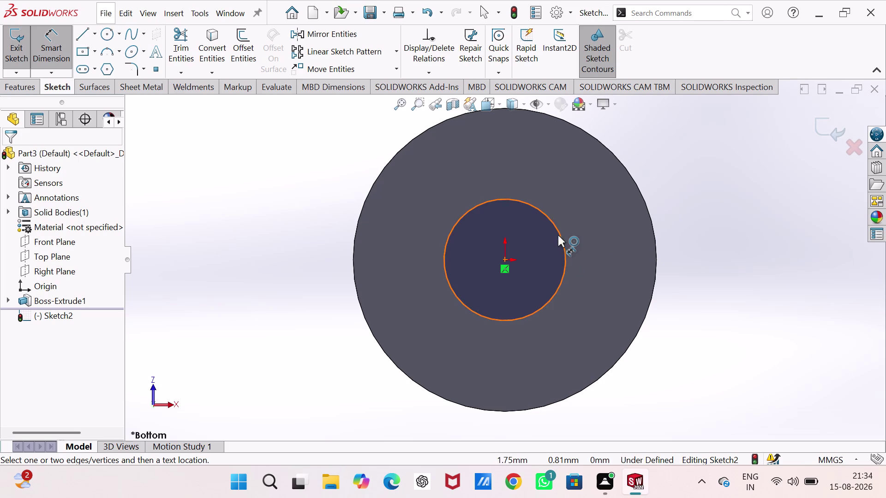
drag(559, 235, 565, 230)
click(677, 158)
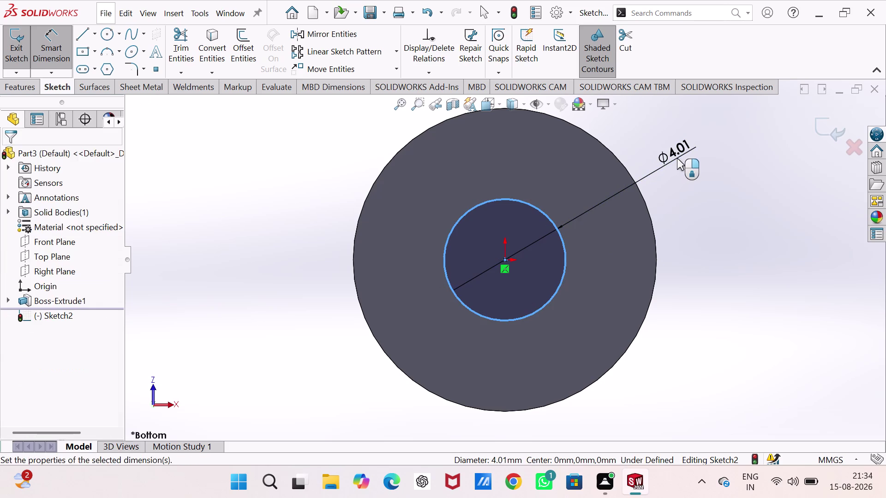
key(4)
key(Return)
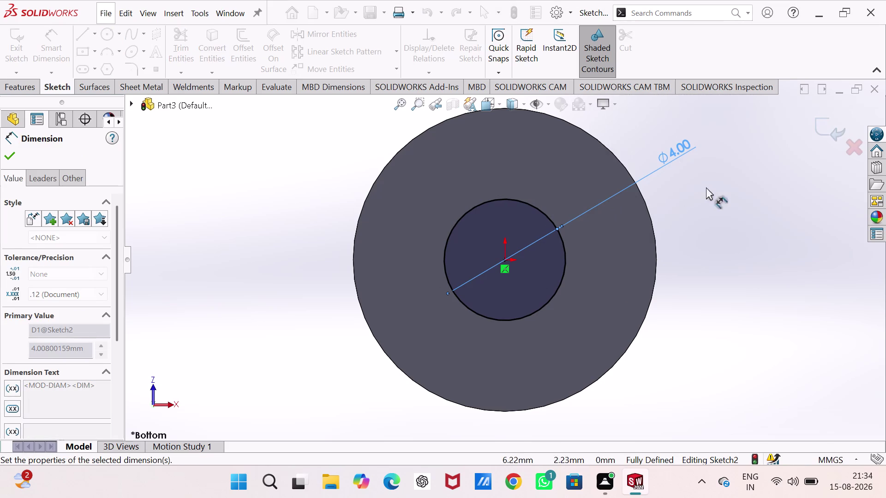
click(15, 41)
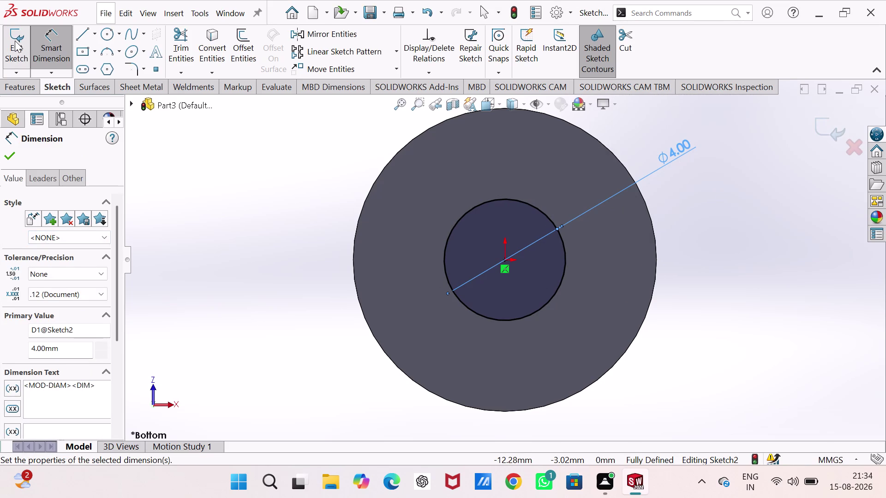
click(15, 42)
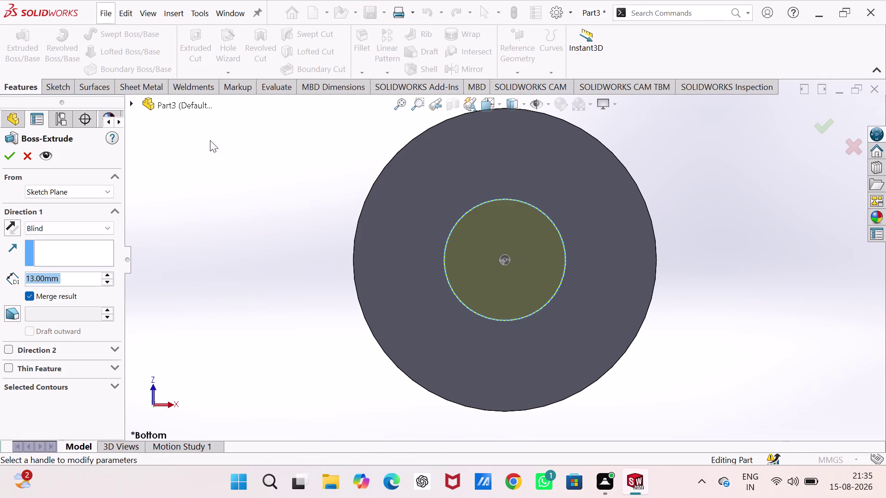
Create Boss-Extrude2, a 13 mm long 4 mm shaft below the head.
middle_drag(275, 178, 396, 230)
middle_drag(395, 230, 384, 218)
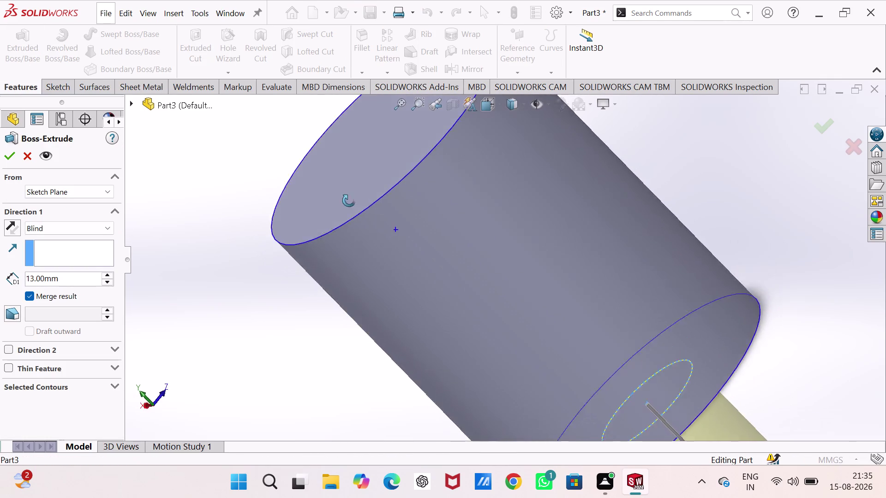
middle_drag(383, 219, 281, 165)
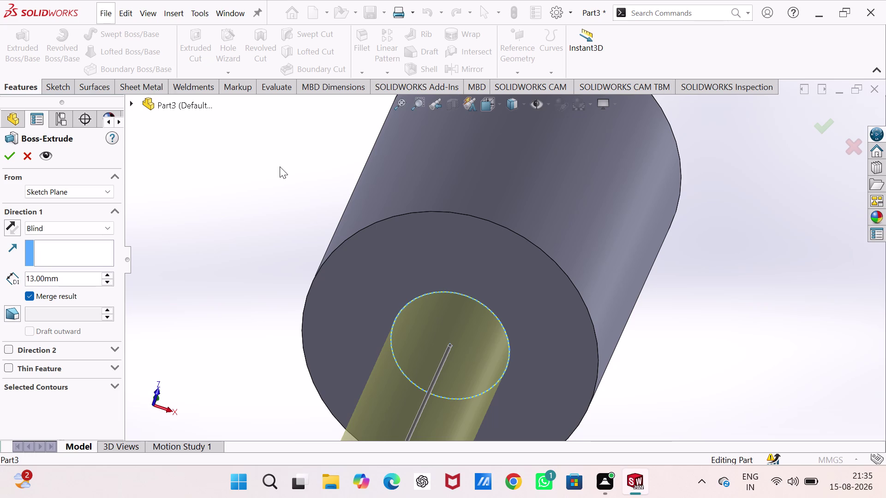
key(3)
key(5)
key(Return)
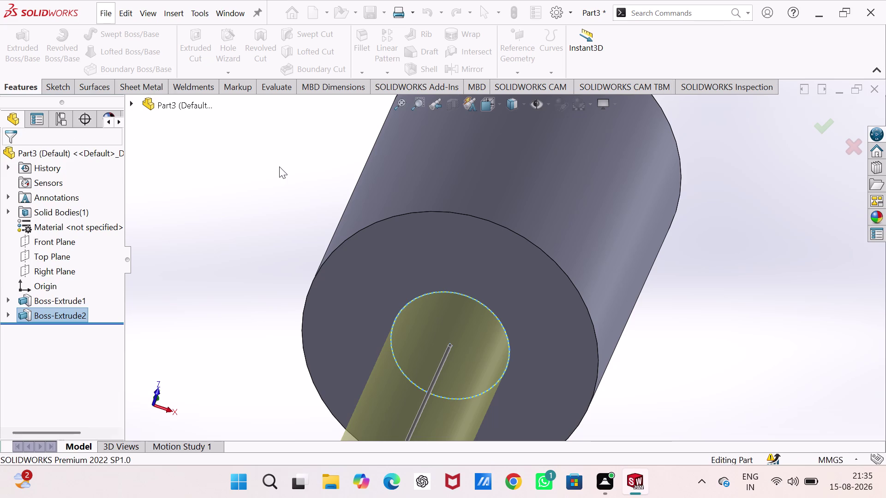
scroll(up, 3)
scroll(up, 3)
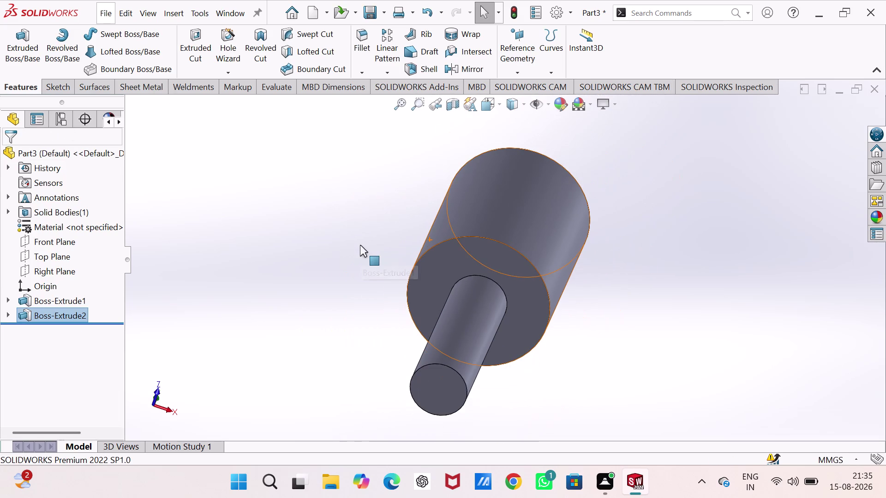
Select the 10 mm head's top edge and show the Fillet and Chamfer choices.
middle_drag(399, 261, 273, 339)
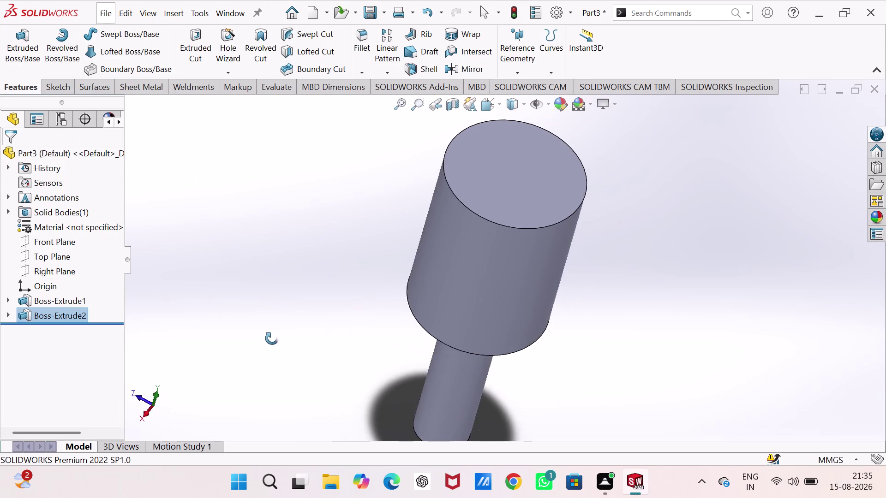
middle_drag(273, 339, 263, 297)
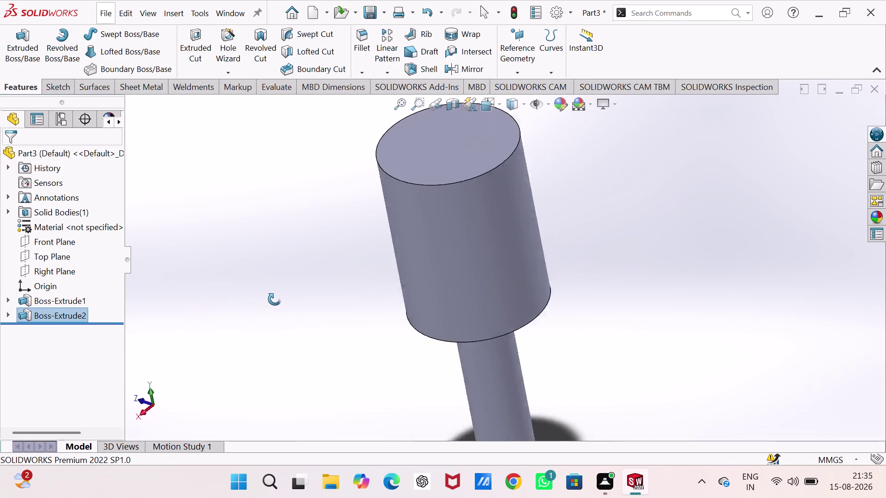
middle_drag(263, 297, 287, 313)
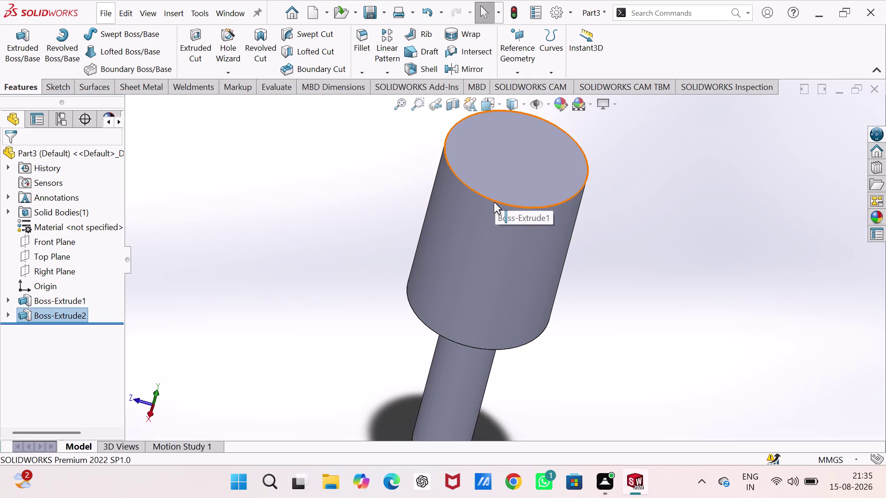
click(493, 202)
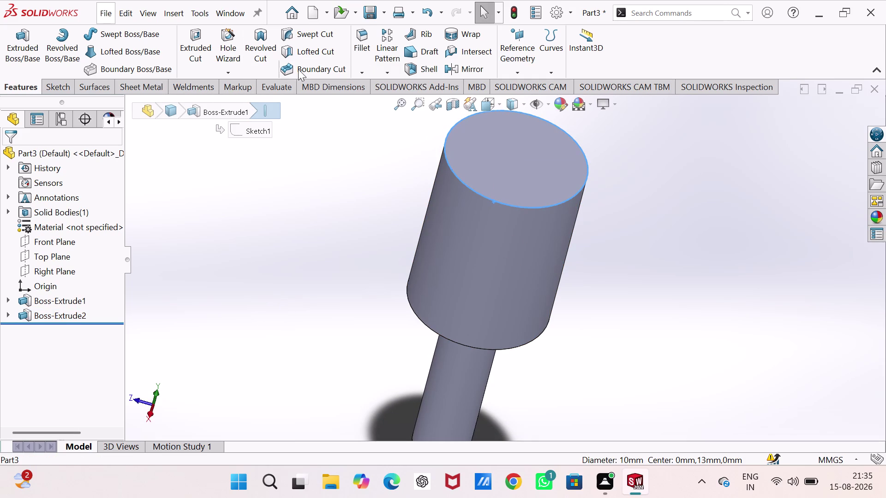
click(362, 69)
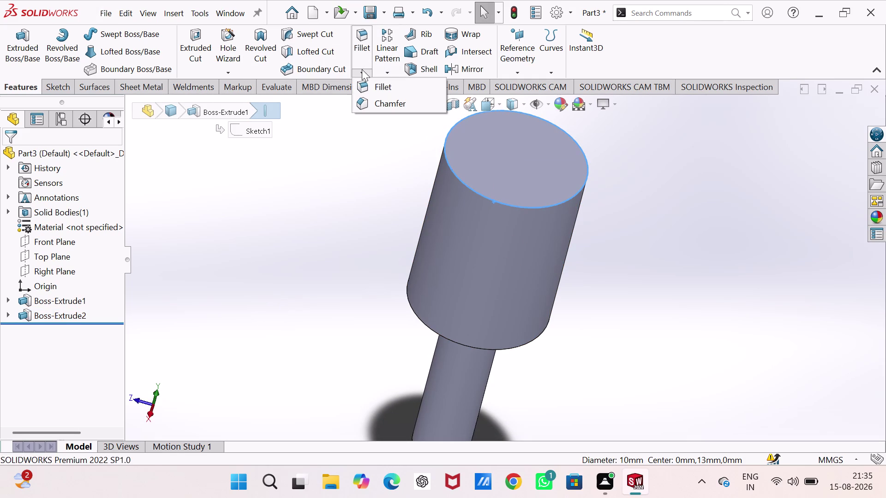
Add Chamfer1, 2 mm × 45°, on the head's top edge, then start another chamfer.
click(370, 103)
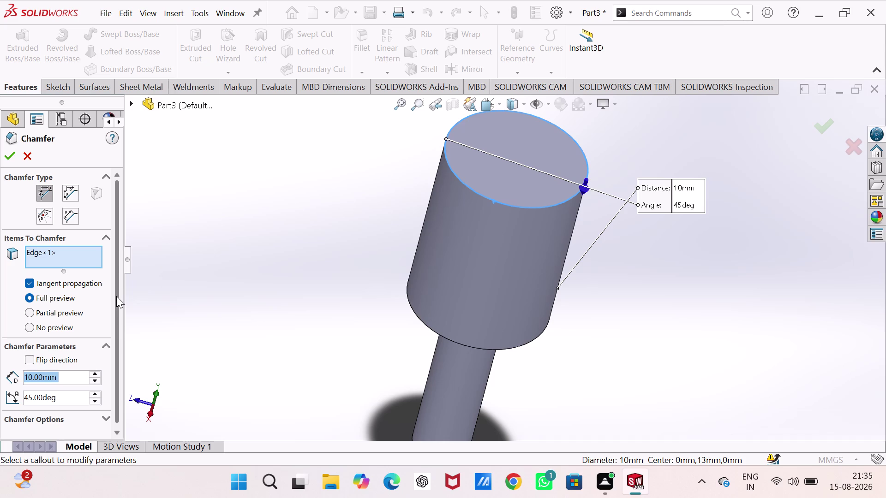
key(2)
click(311, 260)
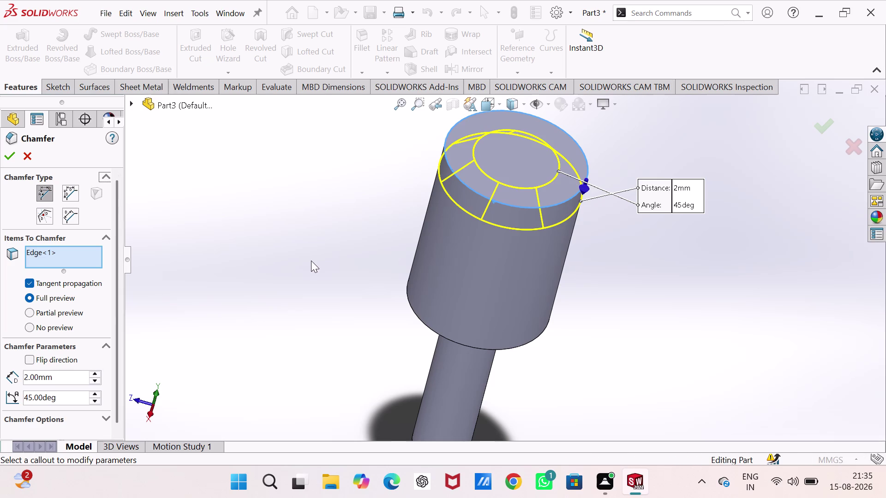
click(3, 149)
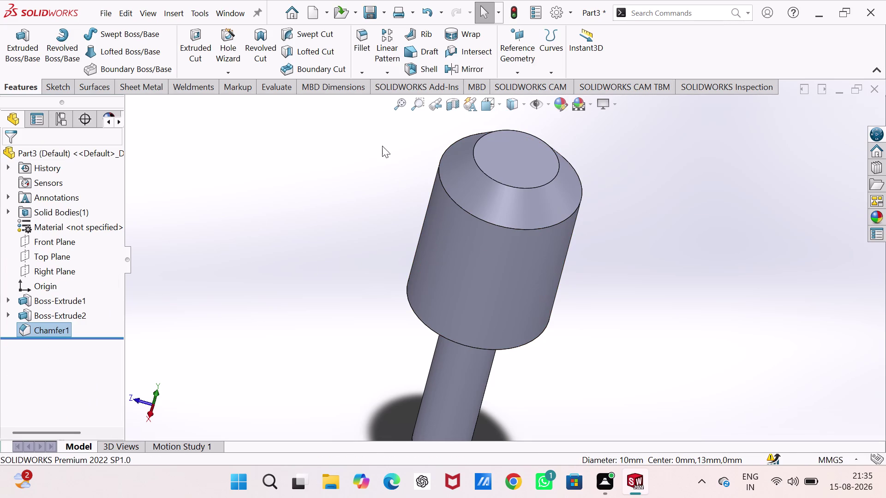
click(364, 72)
click(370, 105)
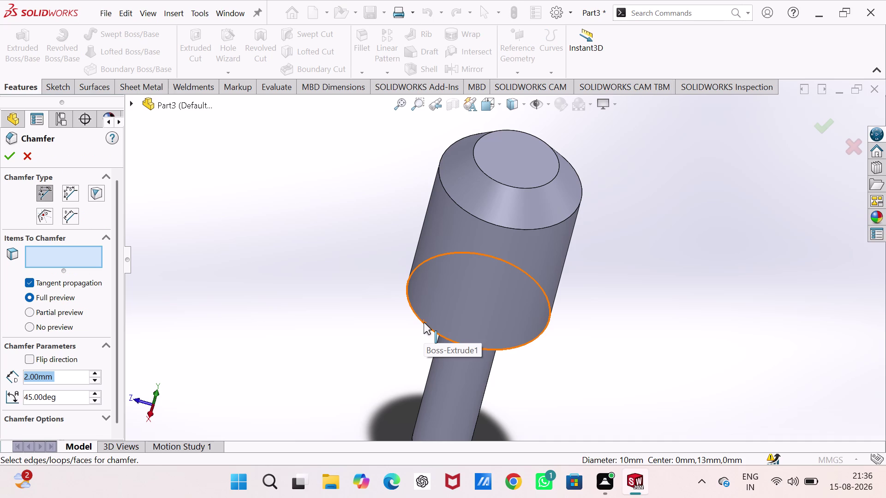
Add Chamfer2, 2 mm × 45°, where the head meets the shaft, viewed from the side.
click(446, 339)
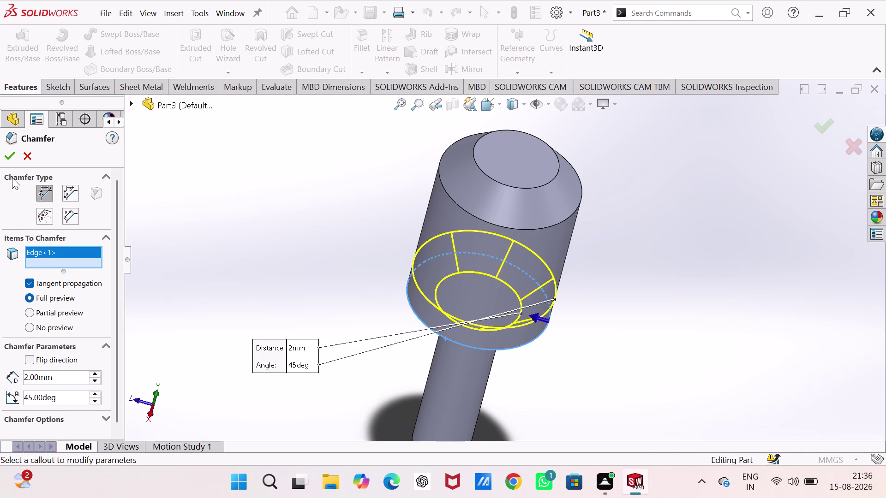
click(8, 154)
middle_drag(214, 208, 220, 203)
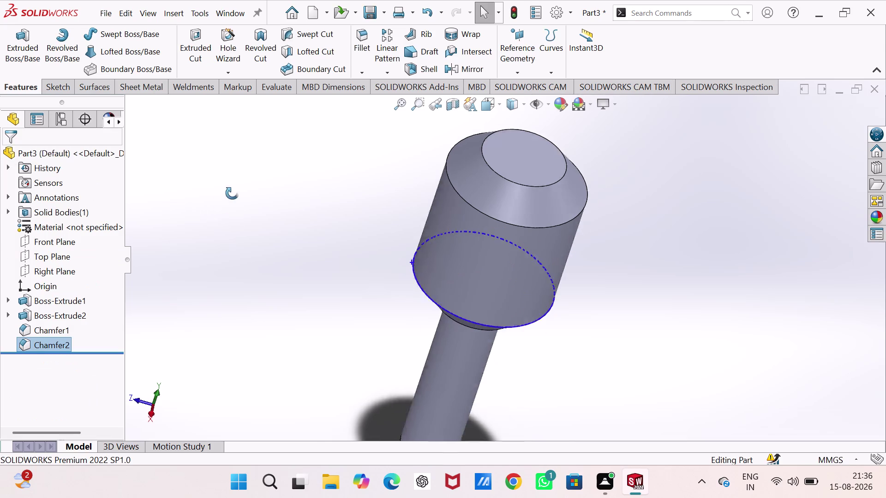
middle_drag(221, 203, 326, 143)
middle_drag(326, 212, 337, 68)
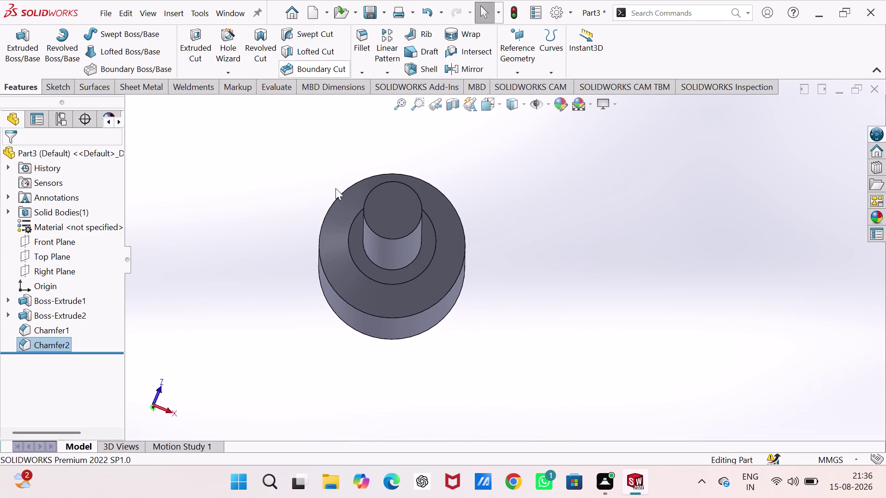
middle_drag(335, 194, 445, 237)
middle_drag(444, 238, 401, 239)
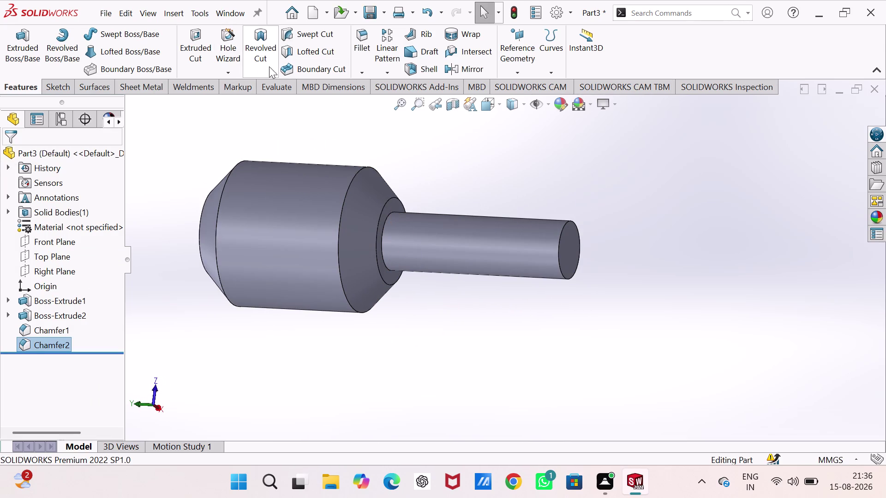
click(365, 71)
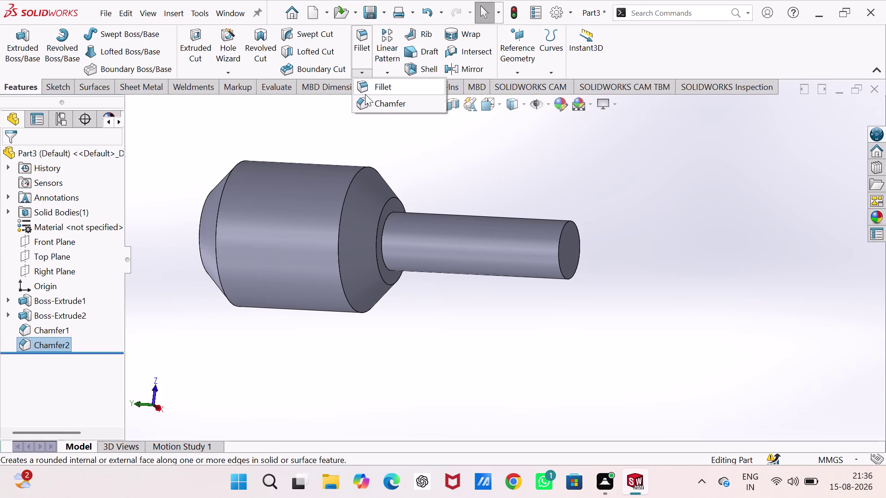
Add Chamfer3, 1 mm × 45°, on the shaft's free end edge.
click(369, 104)
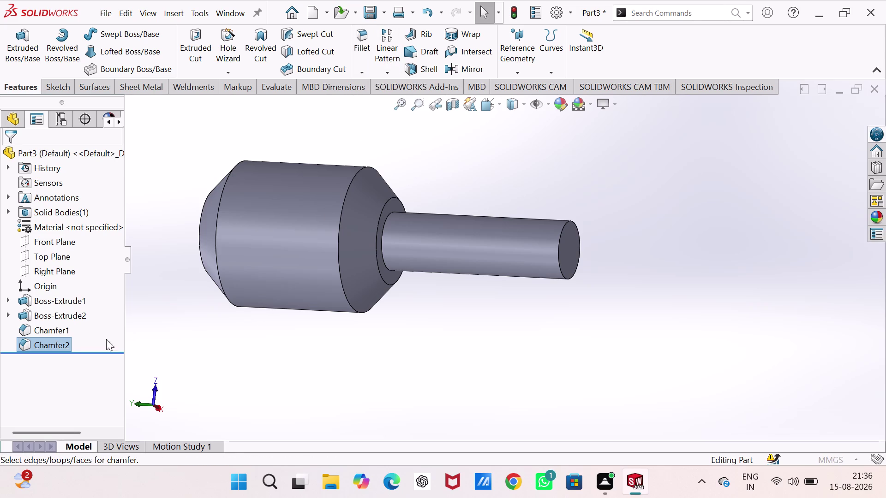
key(1)
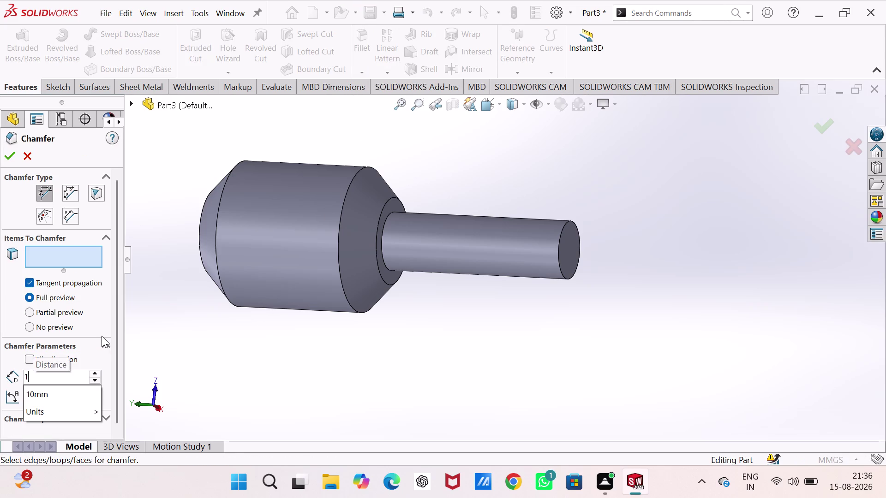
click(564, 279)
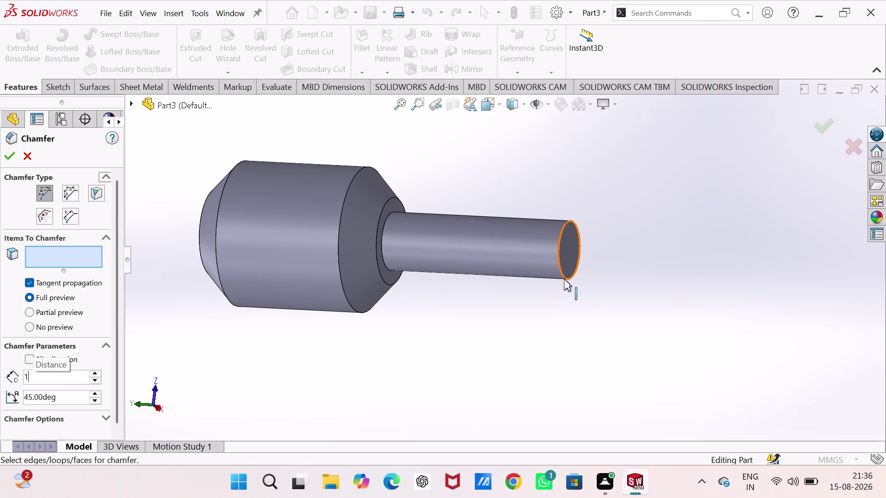
click(4, 158)
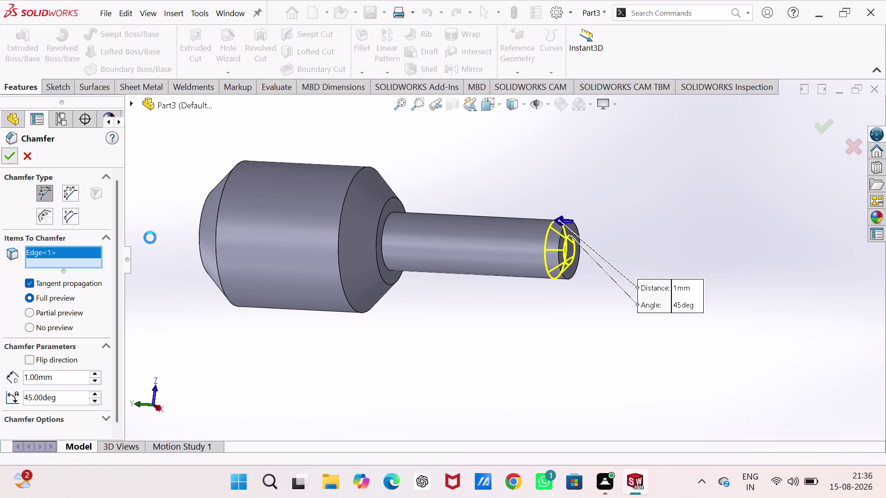
click(433, 329)
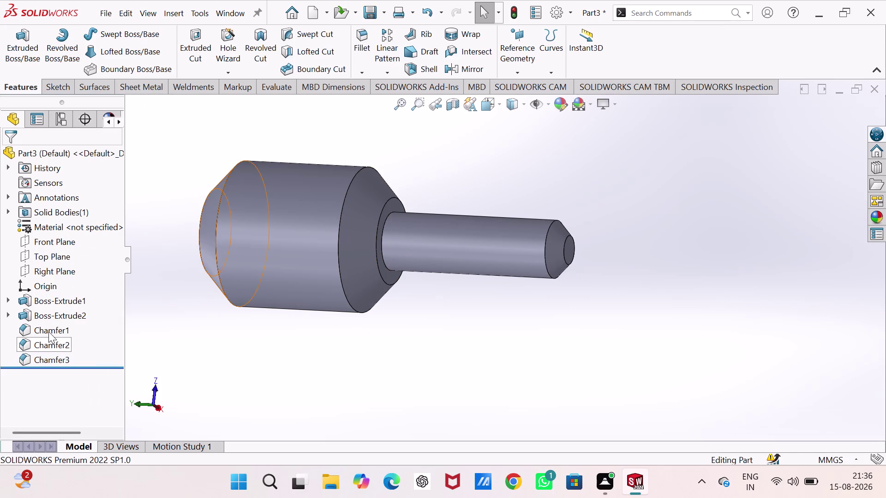
click(29, 312)
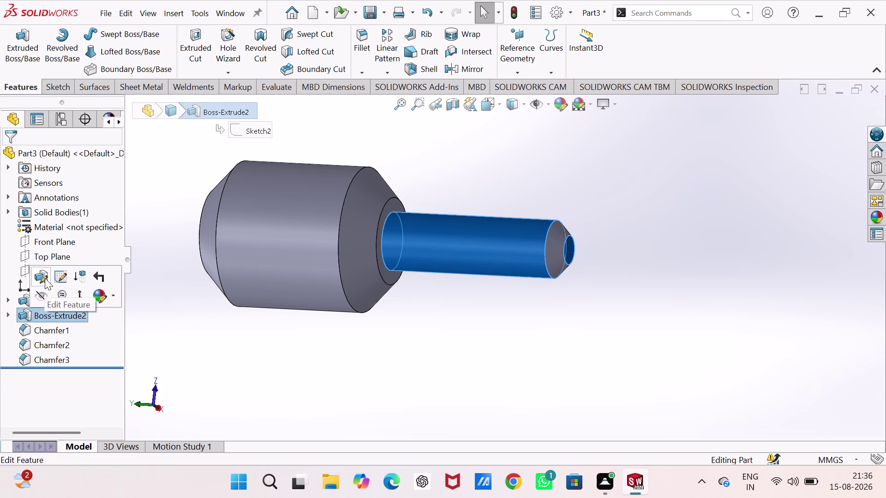
Edit Boss-Extrude2 to change the shaft depth to 35 mm.
click(45, 278)
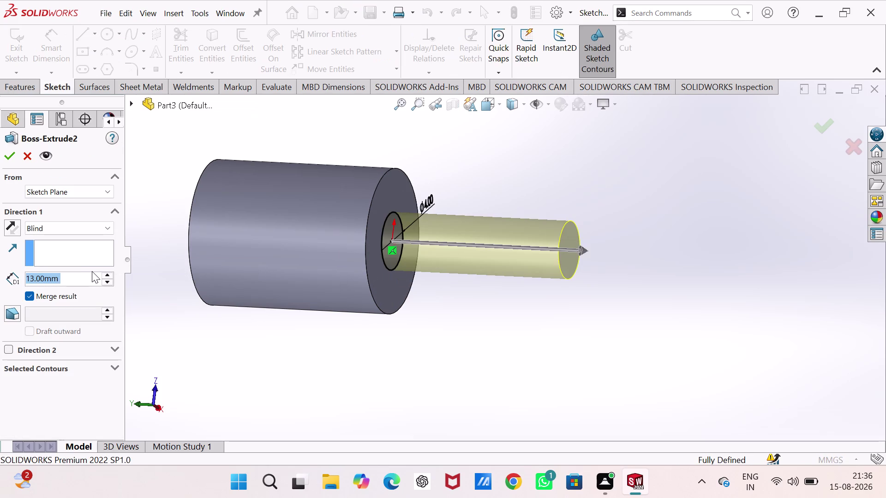
text(3)
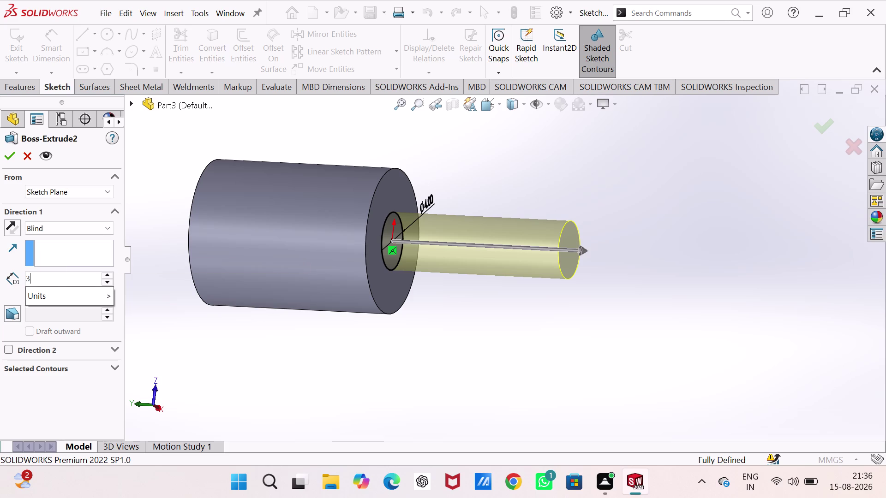
text(5)
key(Return)
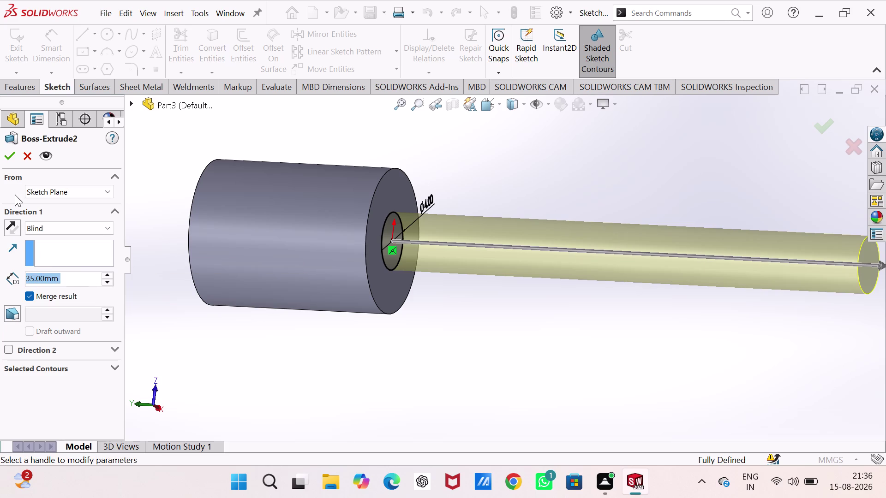
click(7, 156)
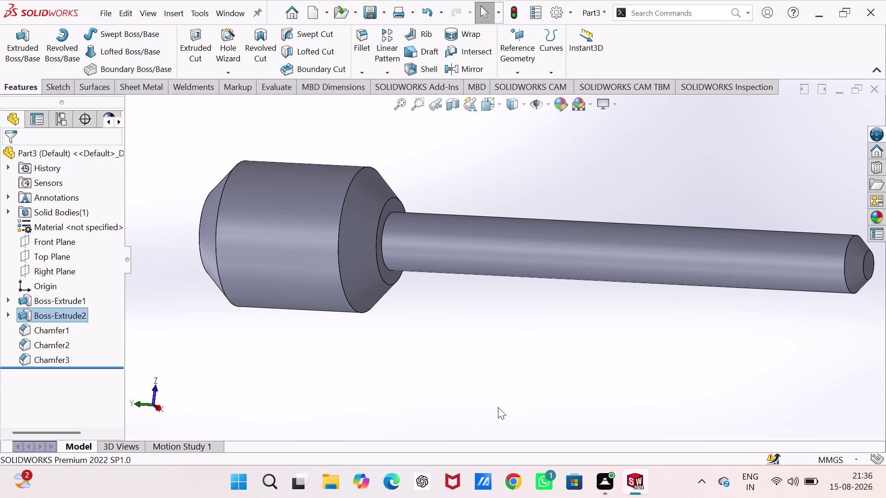
middle_drag(323, 345, 349, 341)
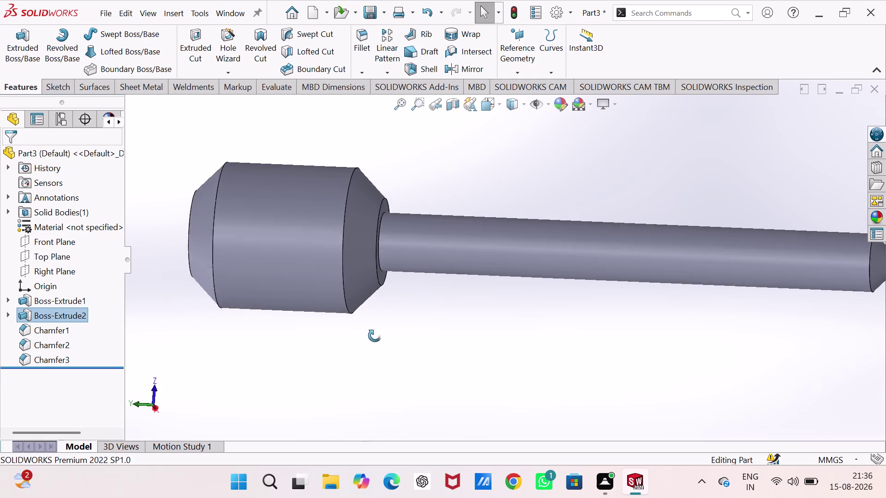
middle_drag(349, 341, 439, 314)
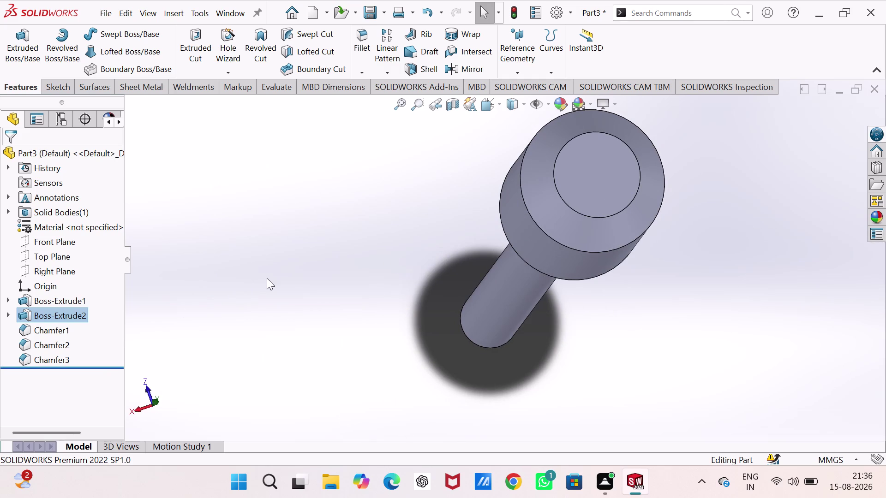
key(ctrl+1)
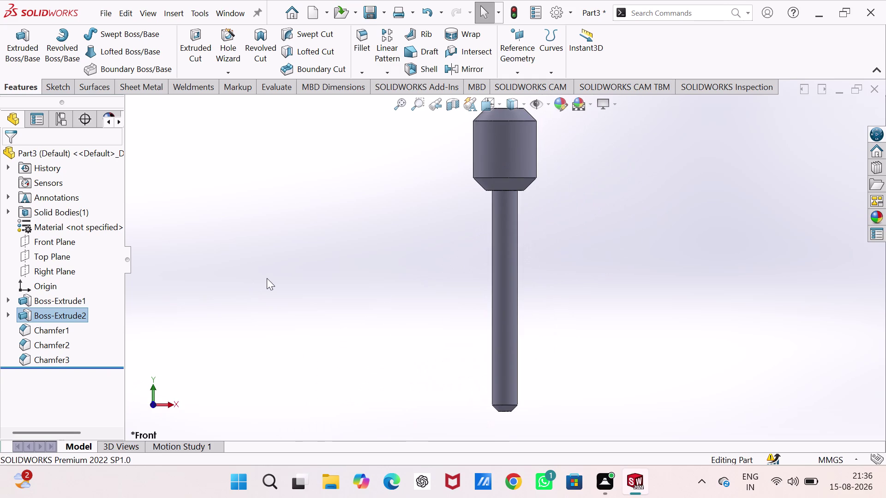
key(ctrl+7)
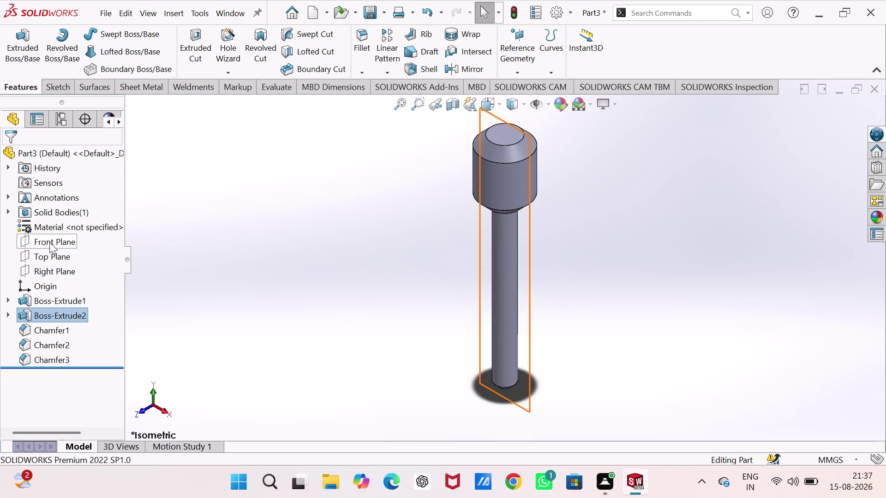
click(50, 268)
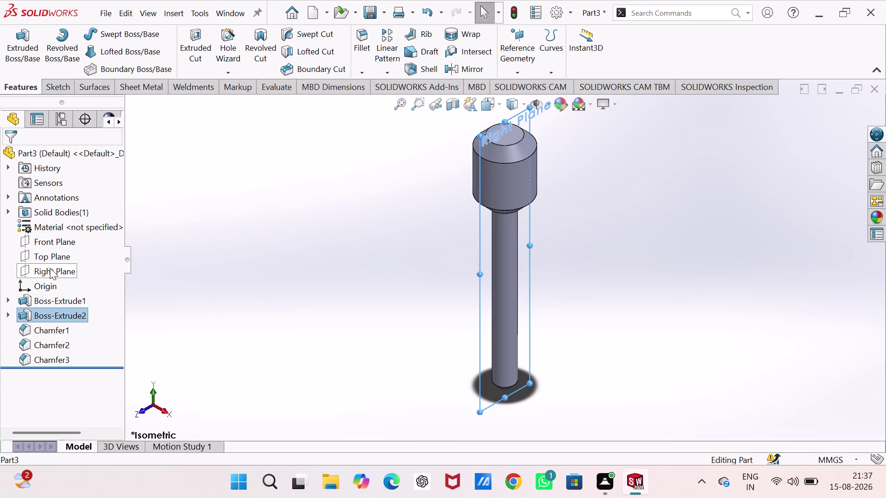
click(60, 254)
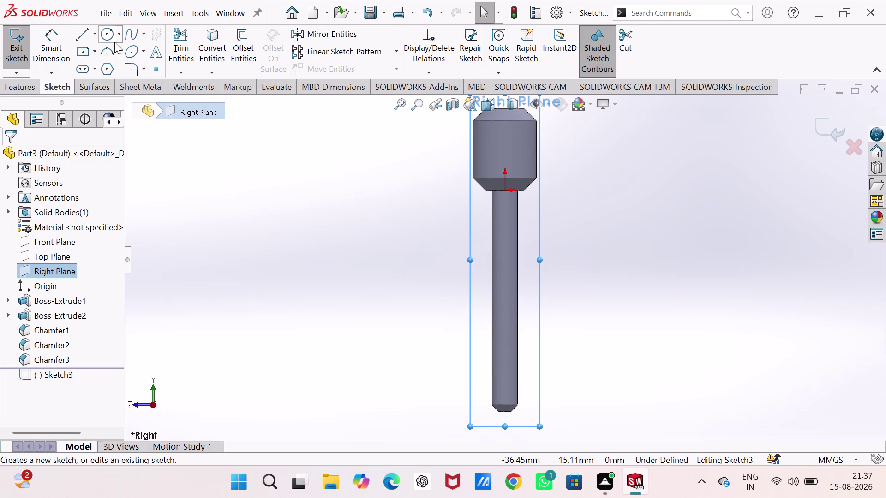
Draw a circle on the pin head in Sketch3 and give it a 3.4 mm diameter dimension.
click(111, 35)
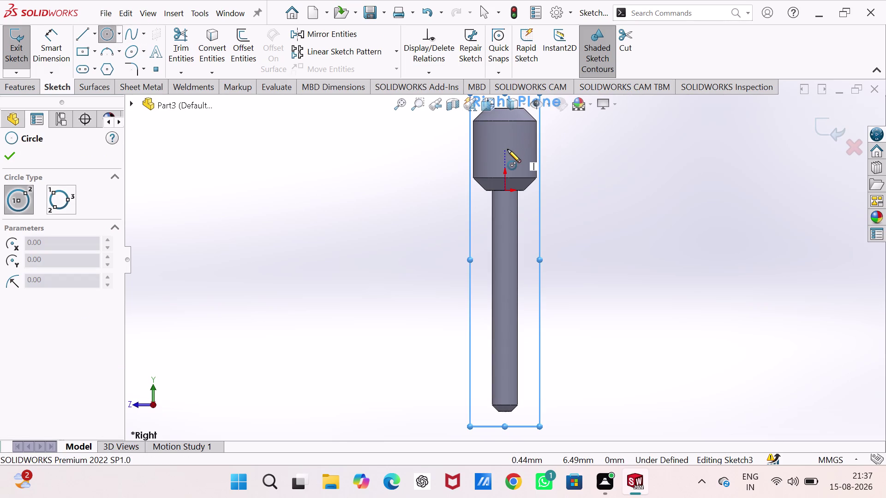
click(506, 149)
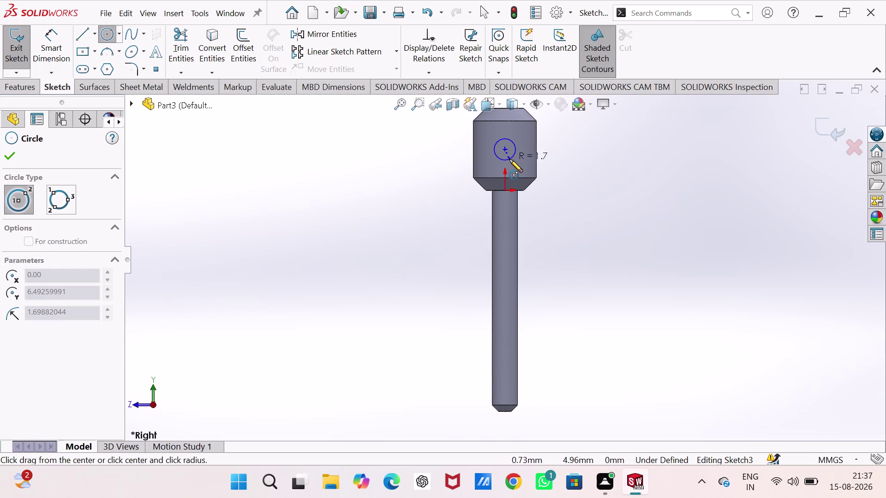
click(510, 159)
right_drag(614, 209, 634, 105)
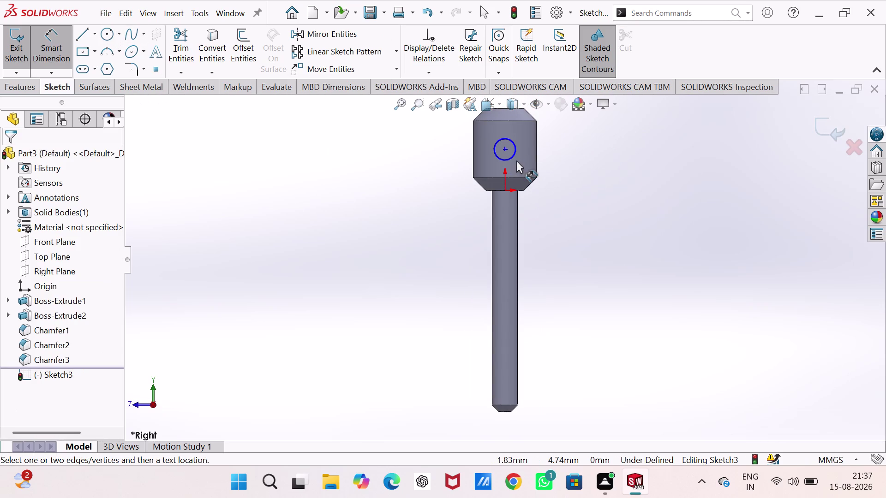
click(515, 158)
click(583, 135)
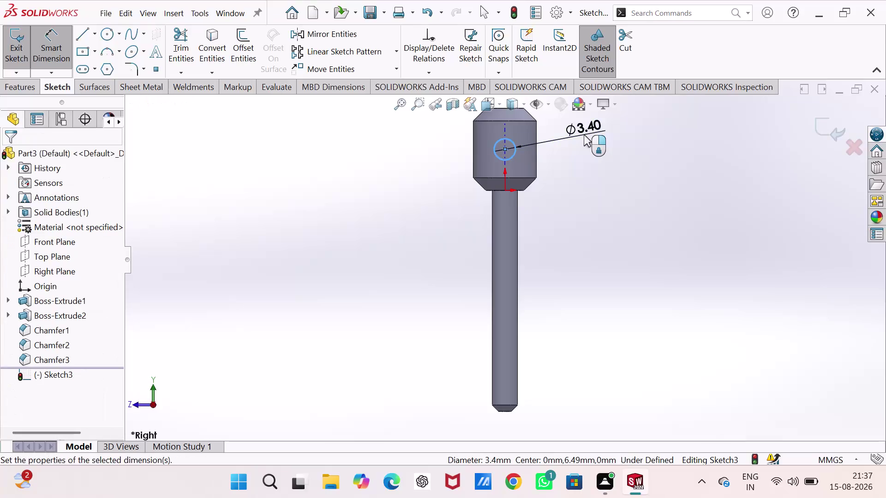